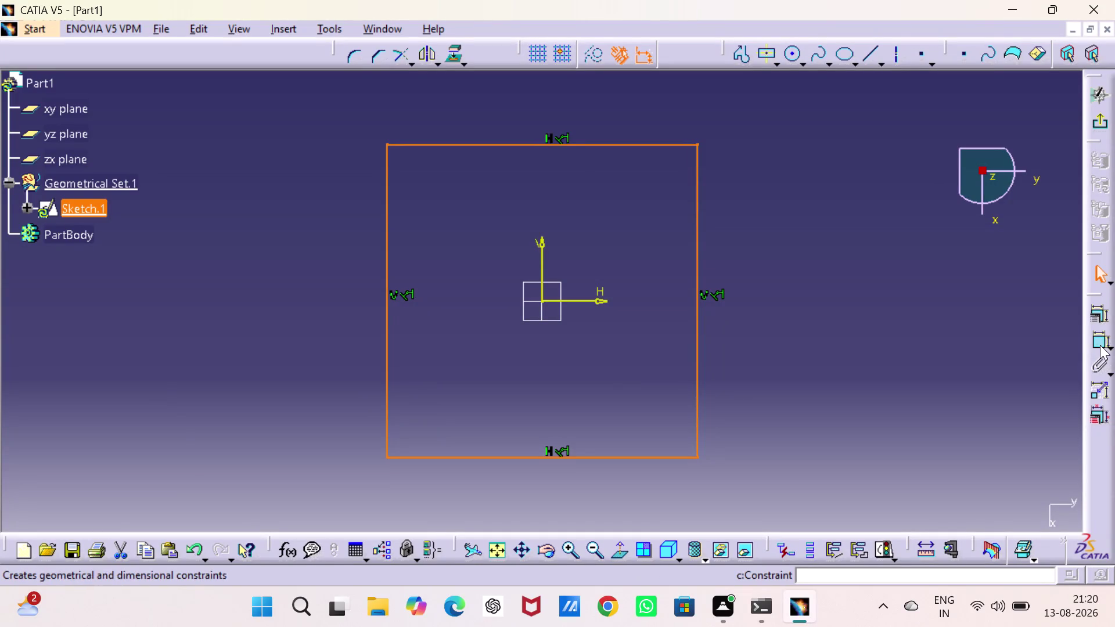
Dimension the rectangle's right side to 100 mm.
key(Escape)
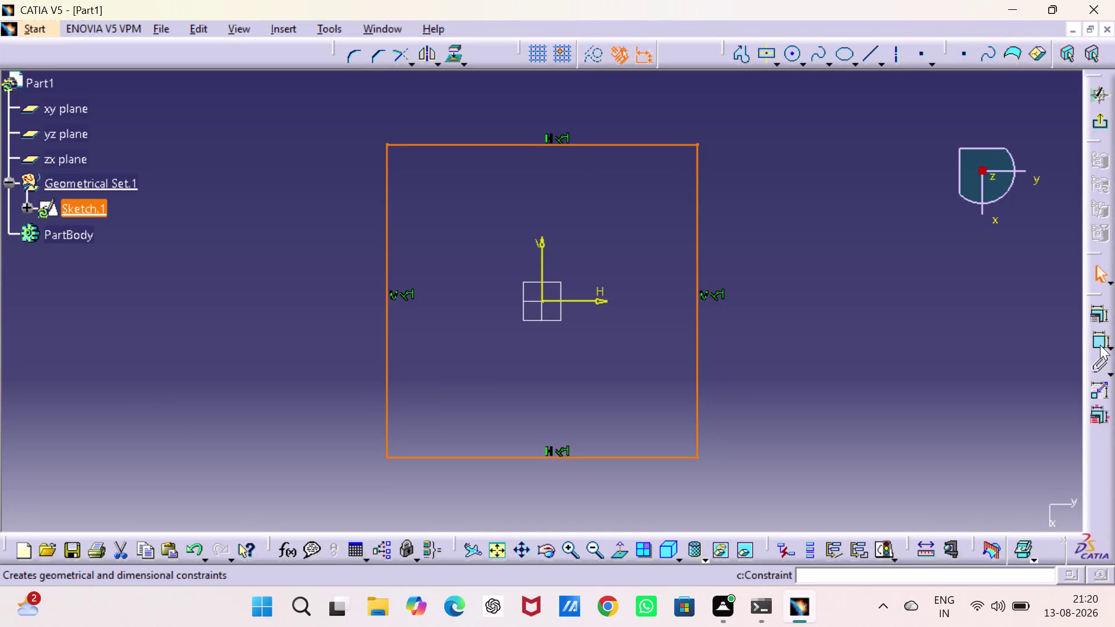
click(1101, 344)
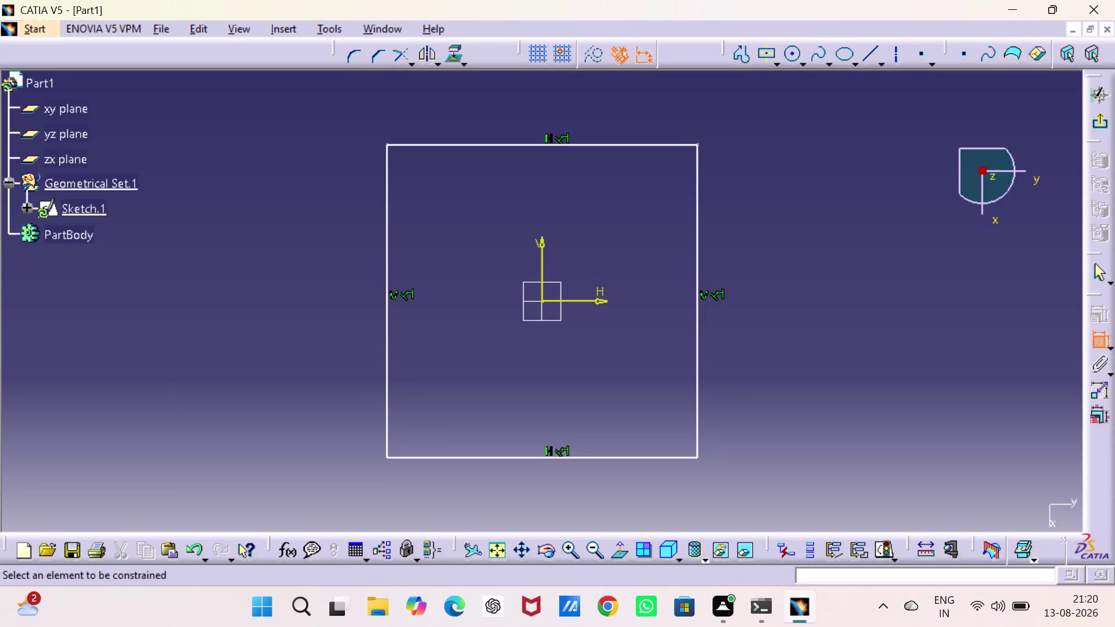
click(698, 351)
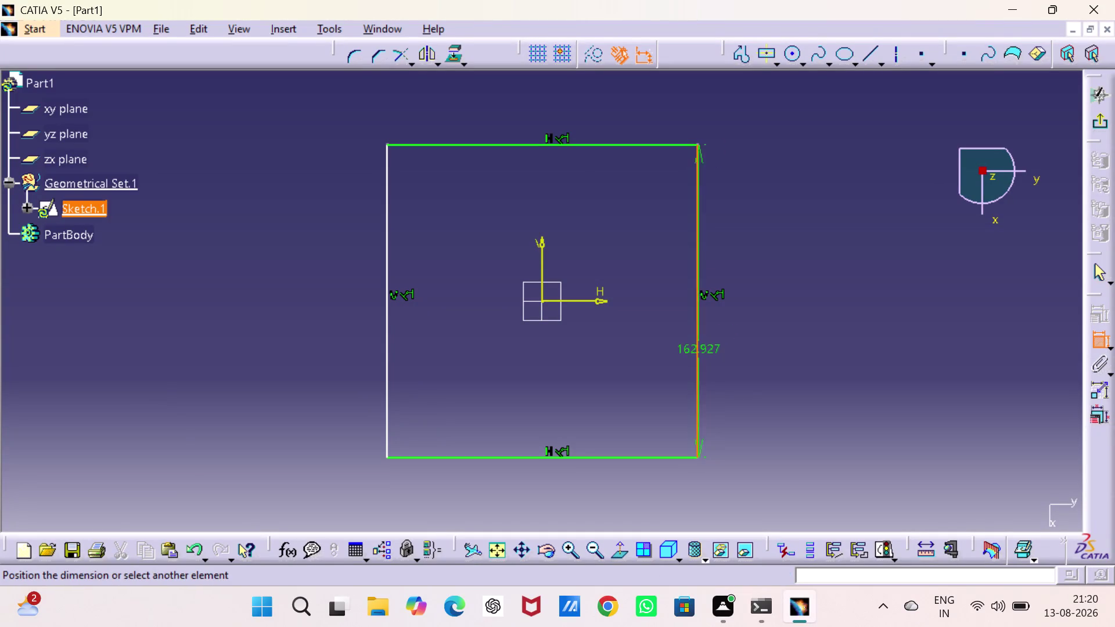
click(766, 306)
double_click(766, 305)
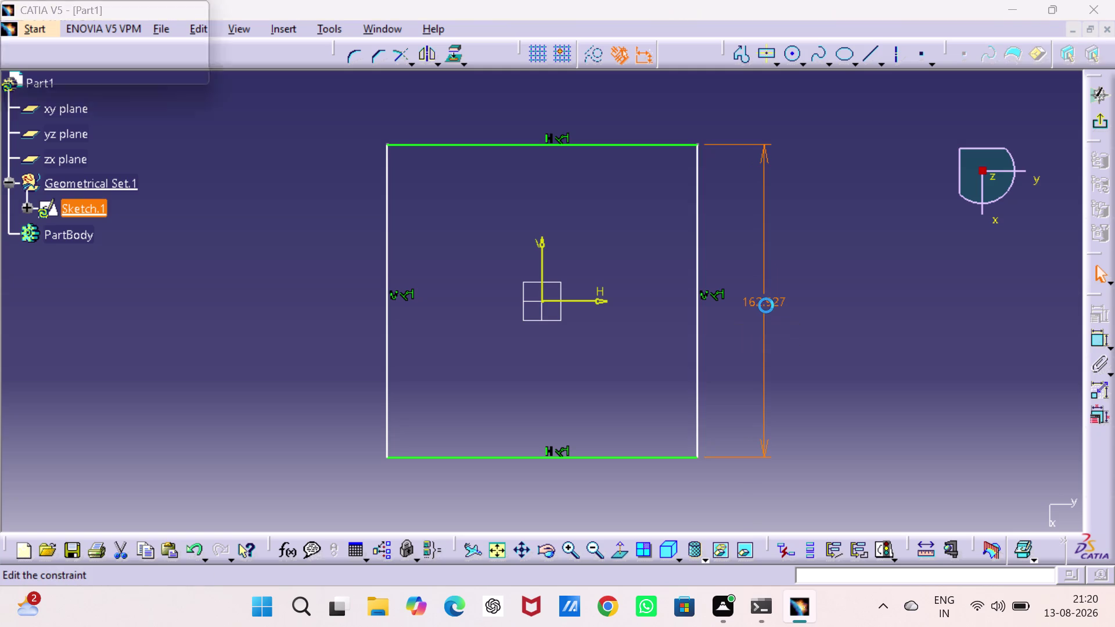
text(100)
key(Return)
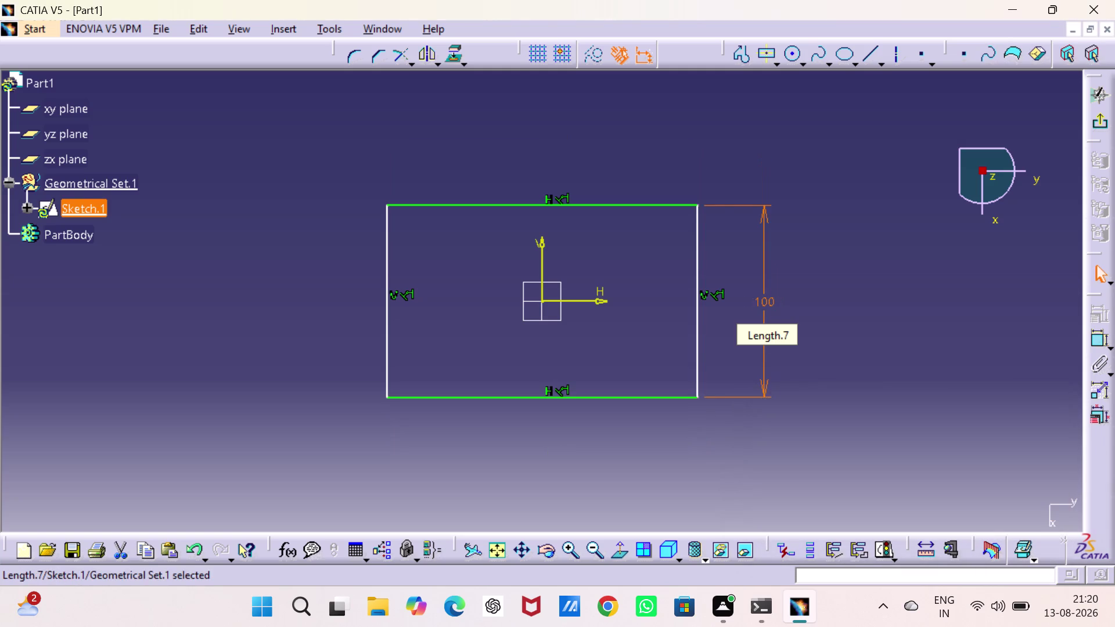
Dimension the bottom side to 100 mm and exit the sketch.
click(609, 399)
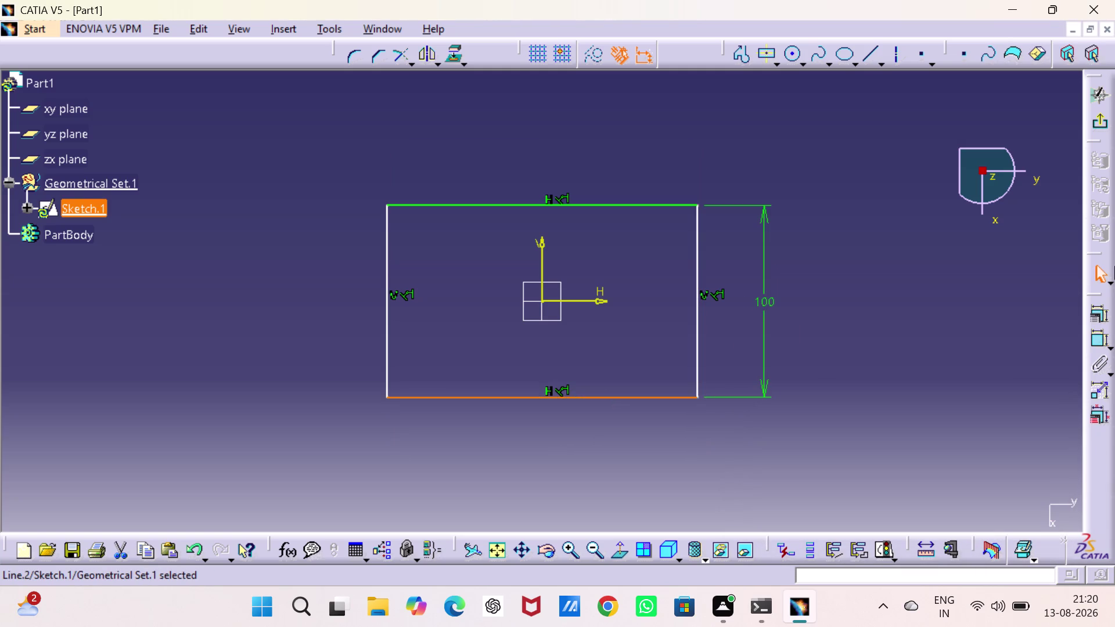
click(1095, 332)
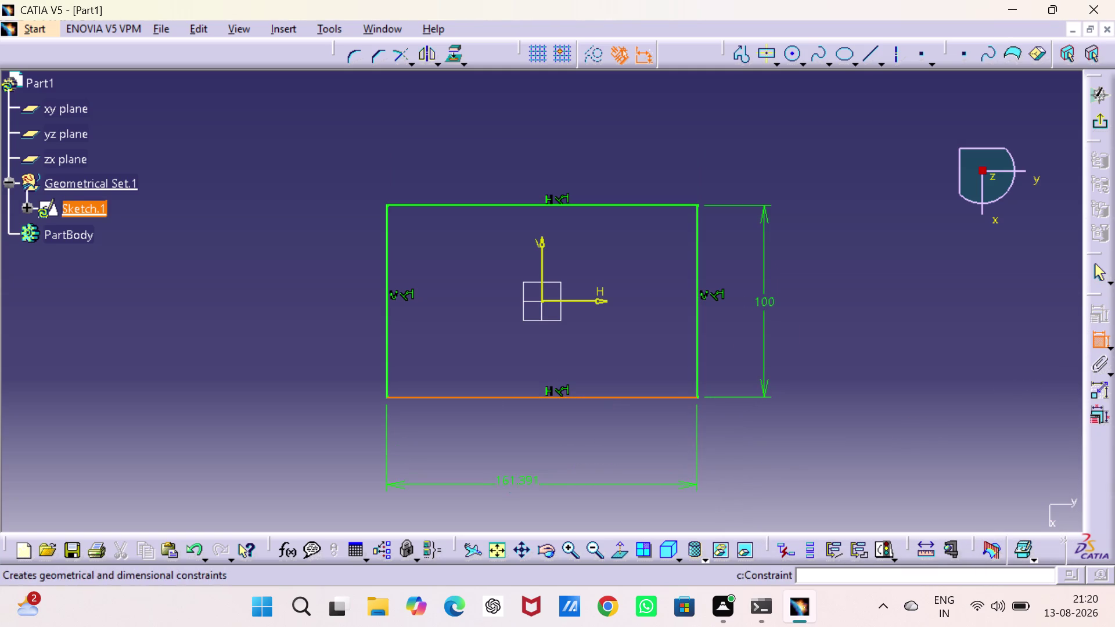
click(528, 481)
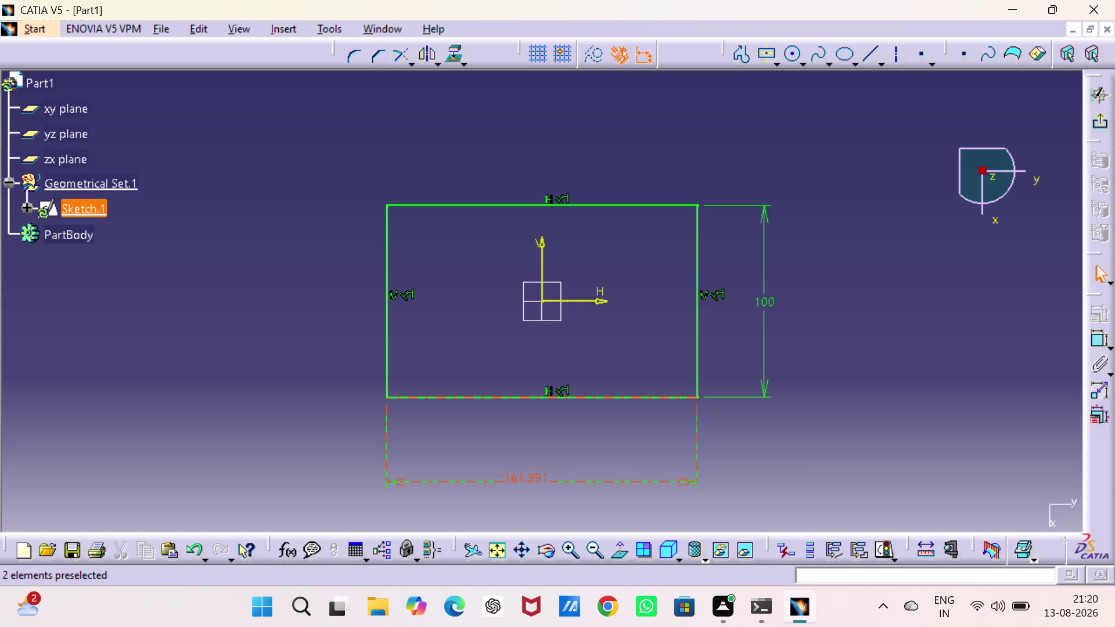
double_click(530, 478)
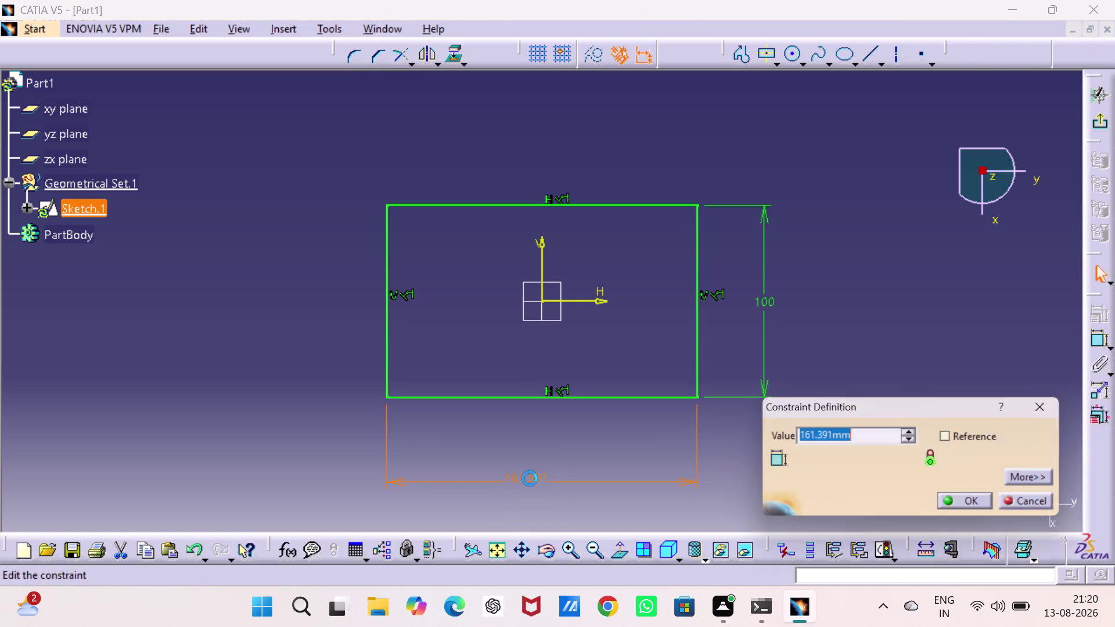
text(100)
key(Return)
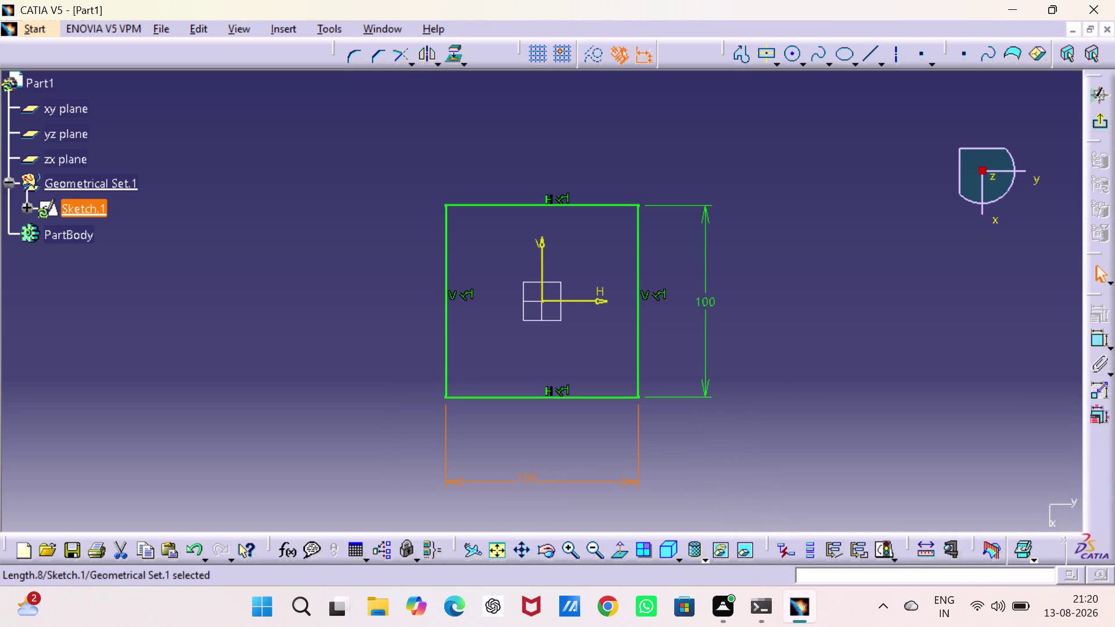
click(1101, 126)
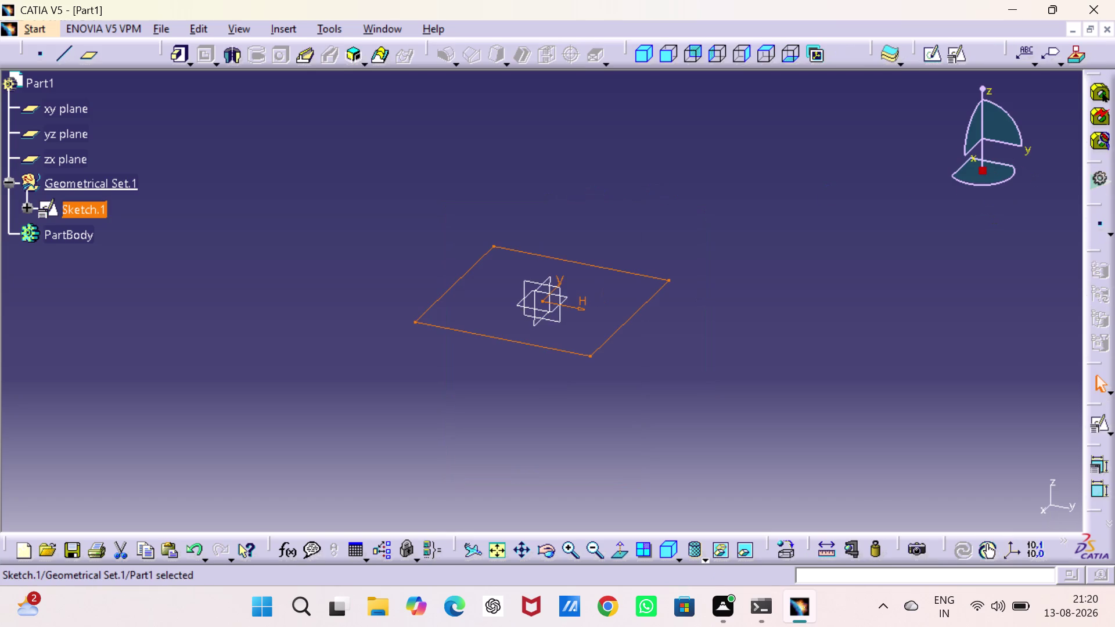
Pad Sketch.1 by 12 mm to form the base plate Pad.1.
click(175, 54)
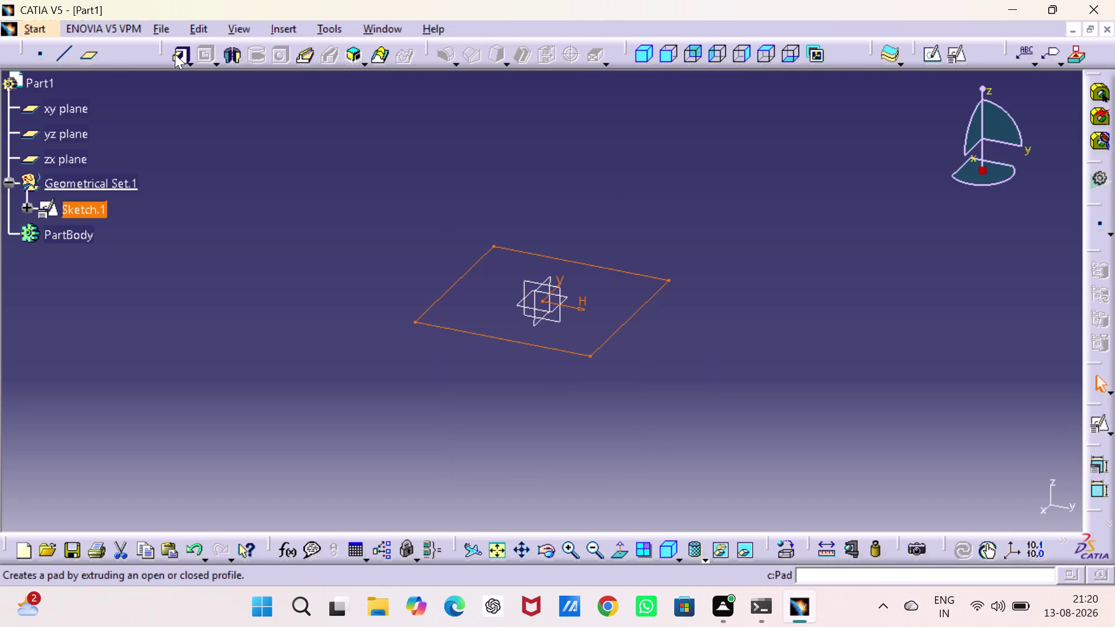
click(687, 340)
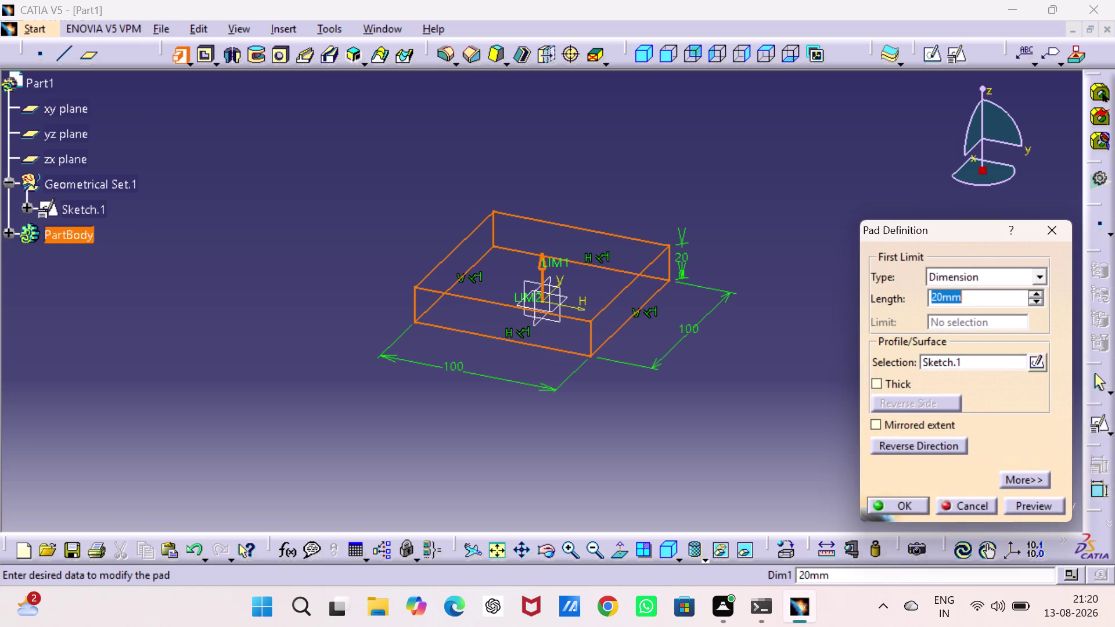
text(12)
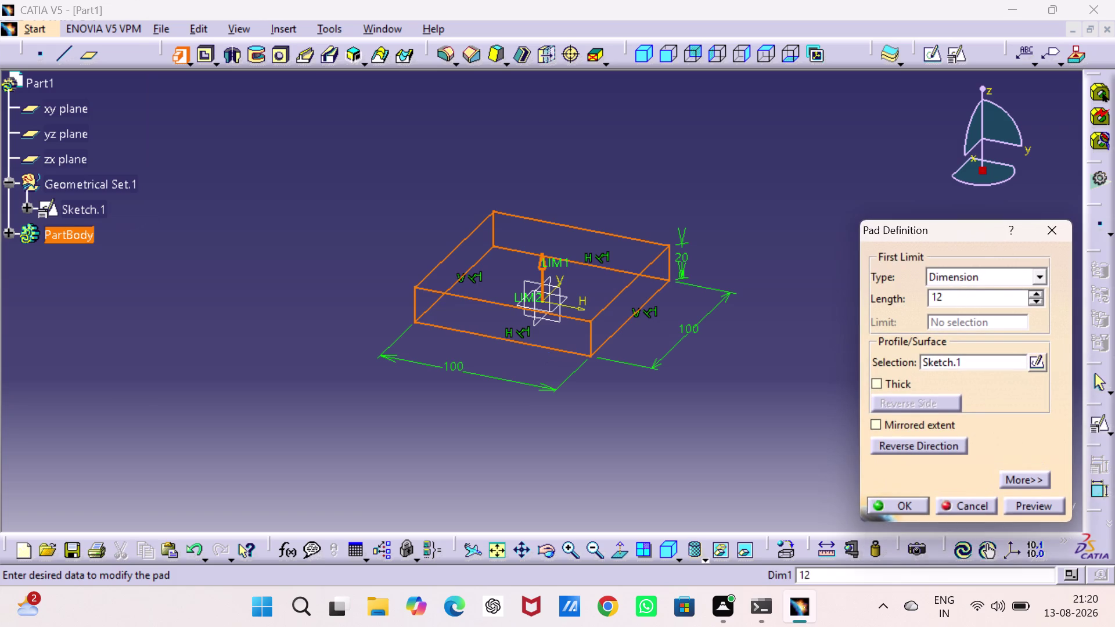
key(Return)
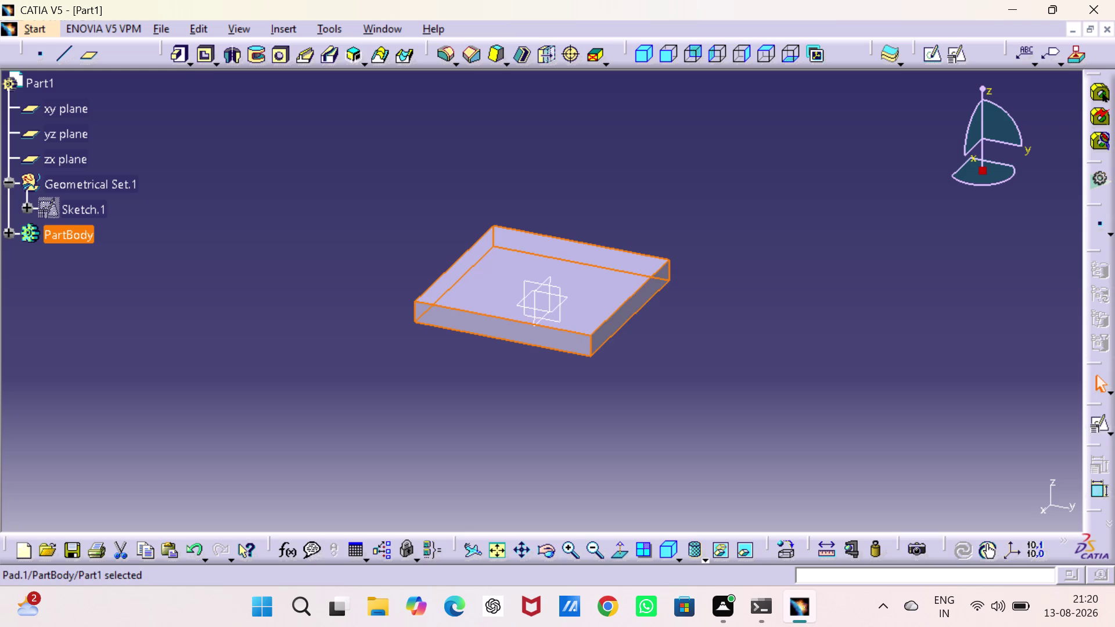
click(673, 555)
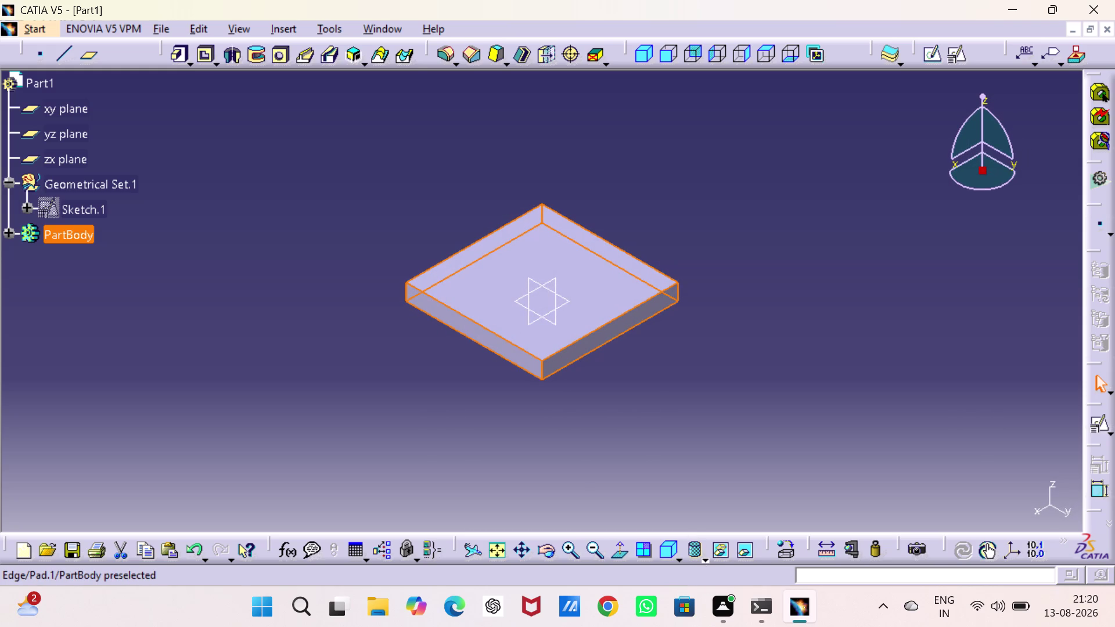
Create a positioned sketch on Pad.1's top face with adjusted orientation.
click(615, 297)
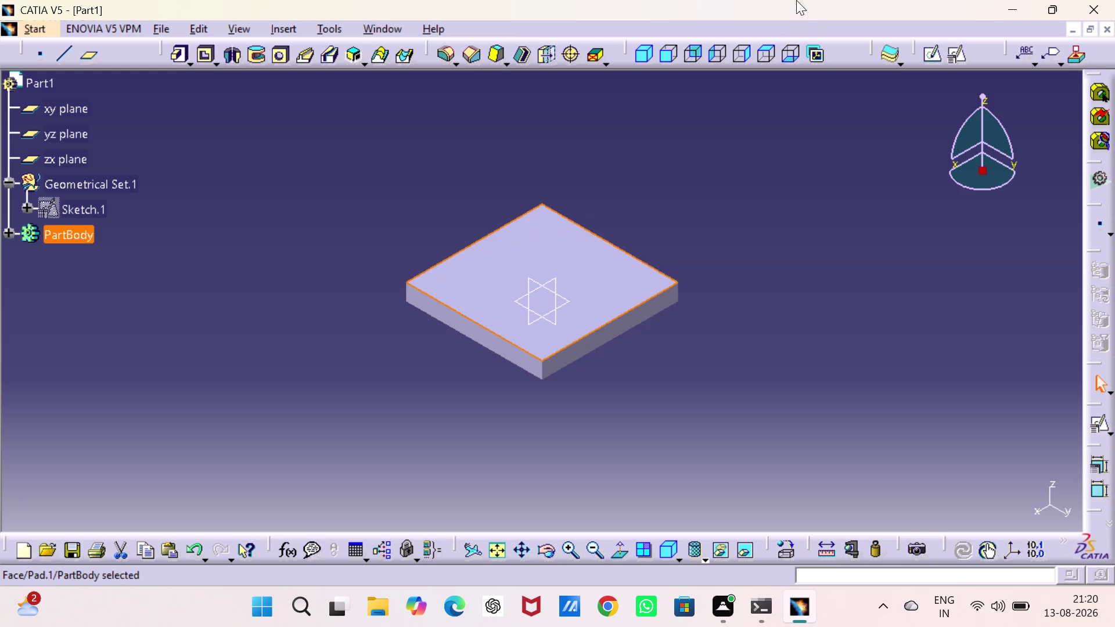
click(949, 60)
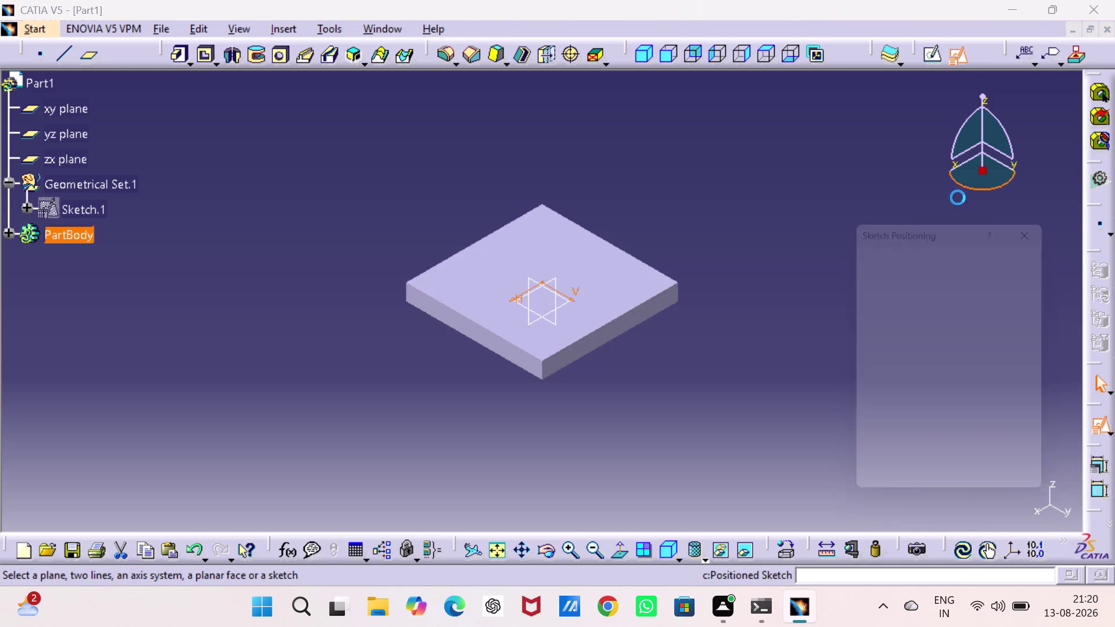
click(1001, 474)
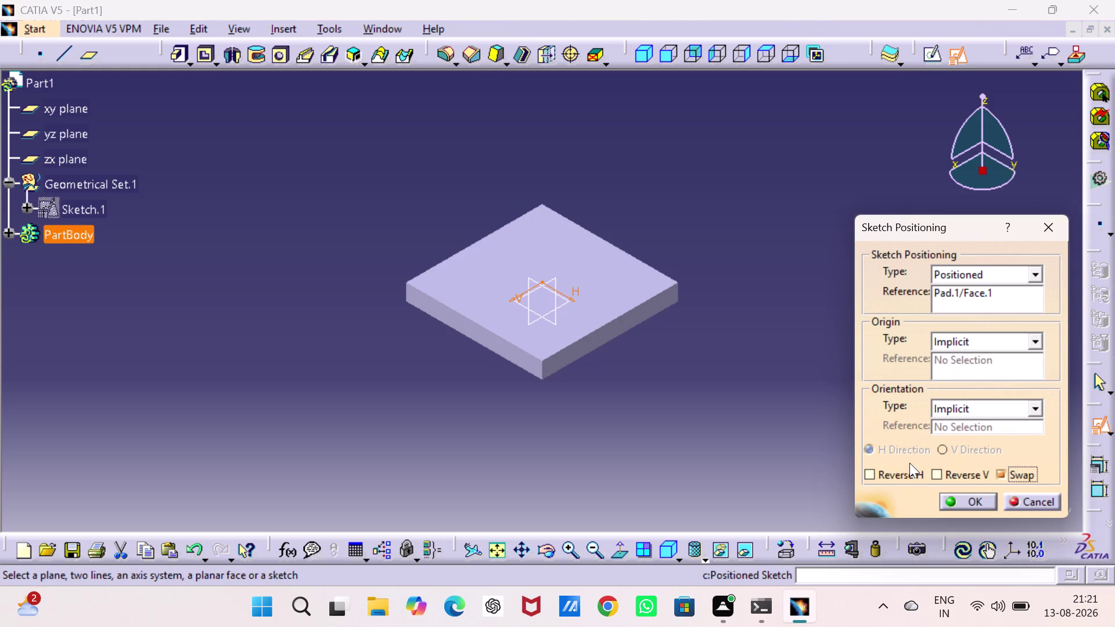
click(939, 470)
click(959, 497)
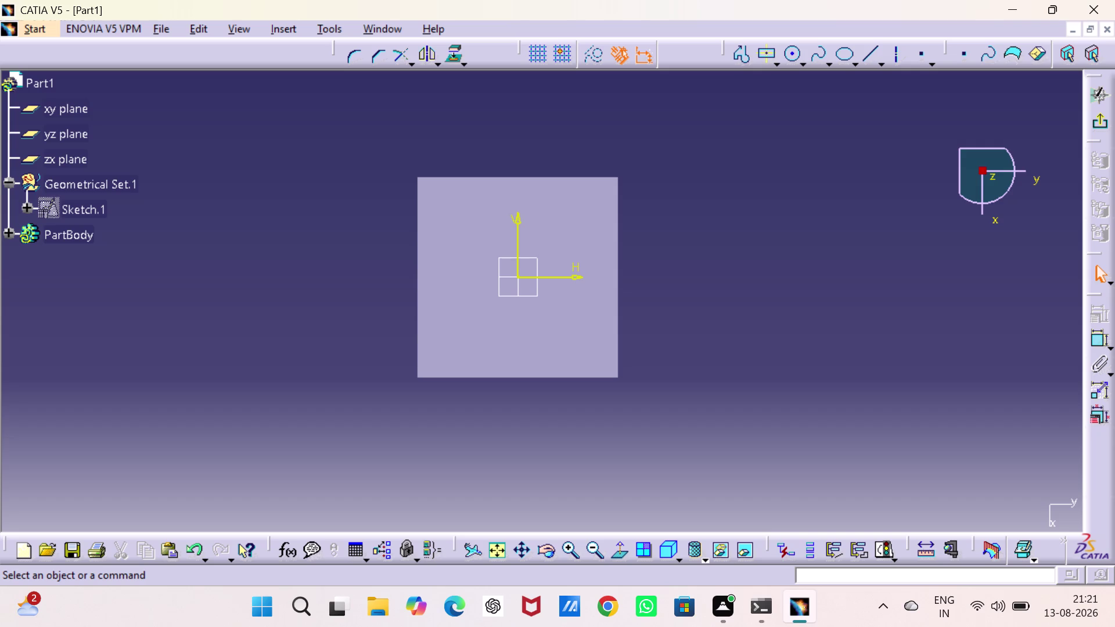
Draw a centered rectangle around the origin and begin dimensioning one of its sides.
right_click(750, 97)
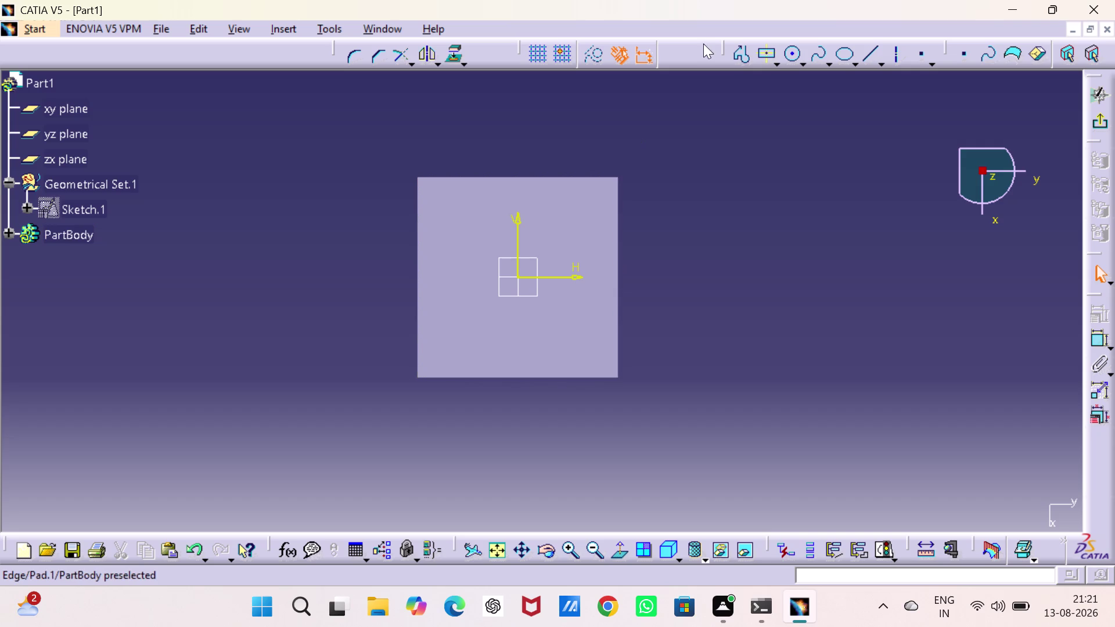
click(771, 55)
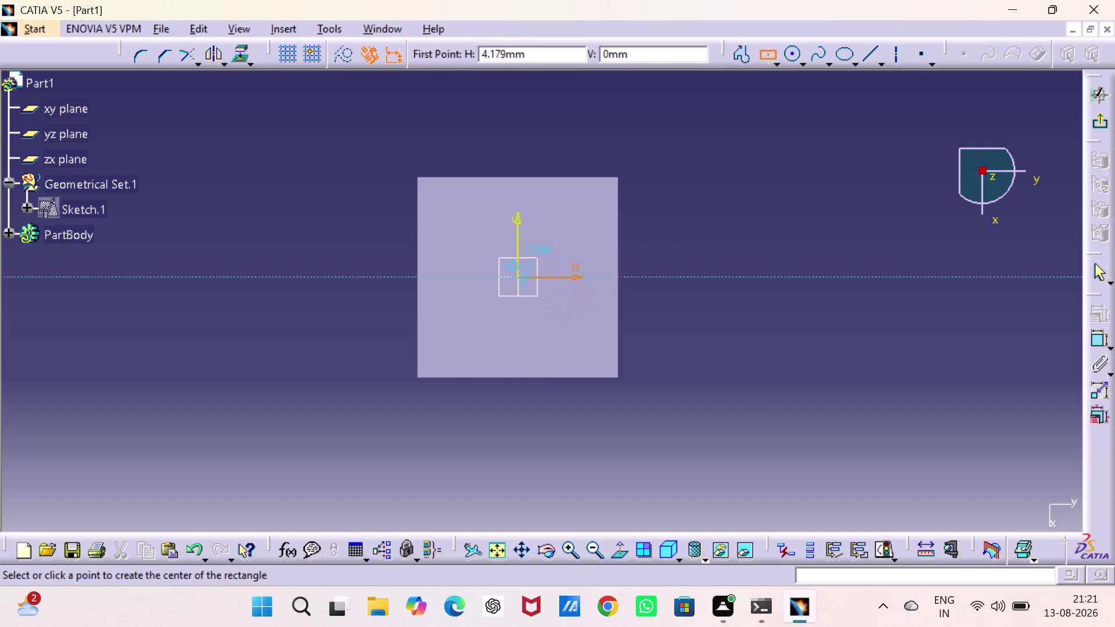
click(518, 275)
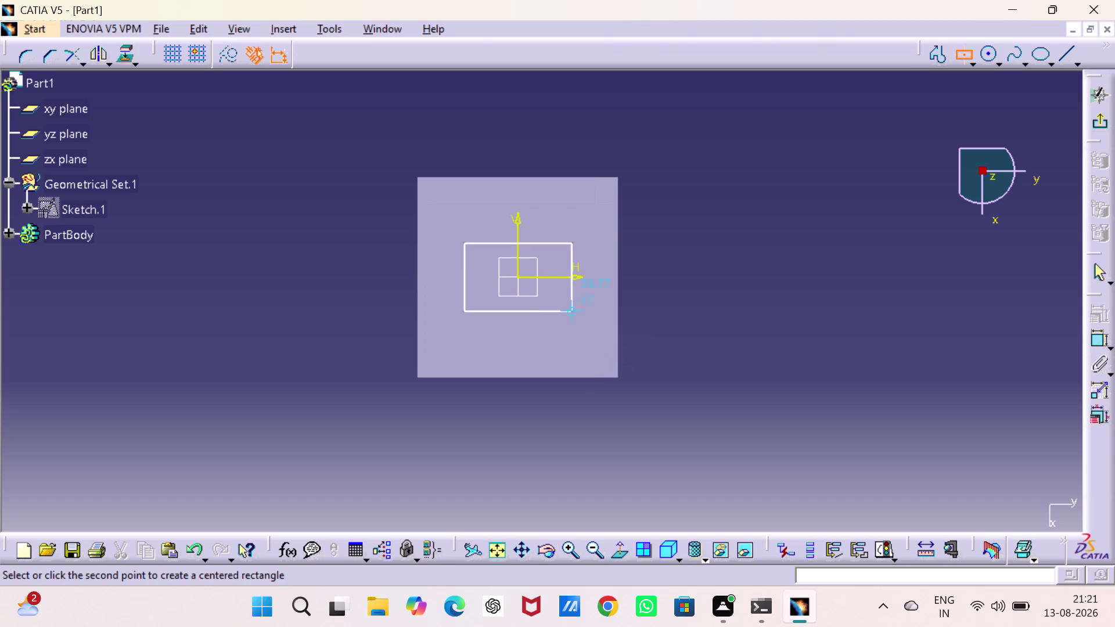
click(557, 315)
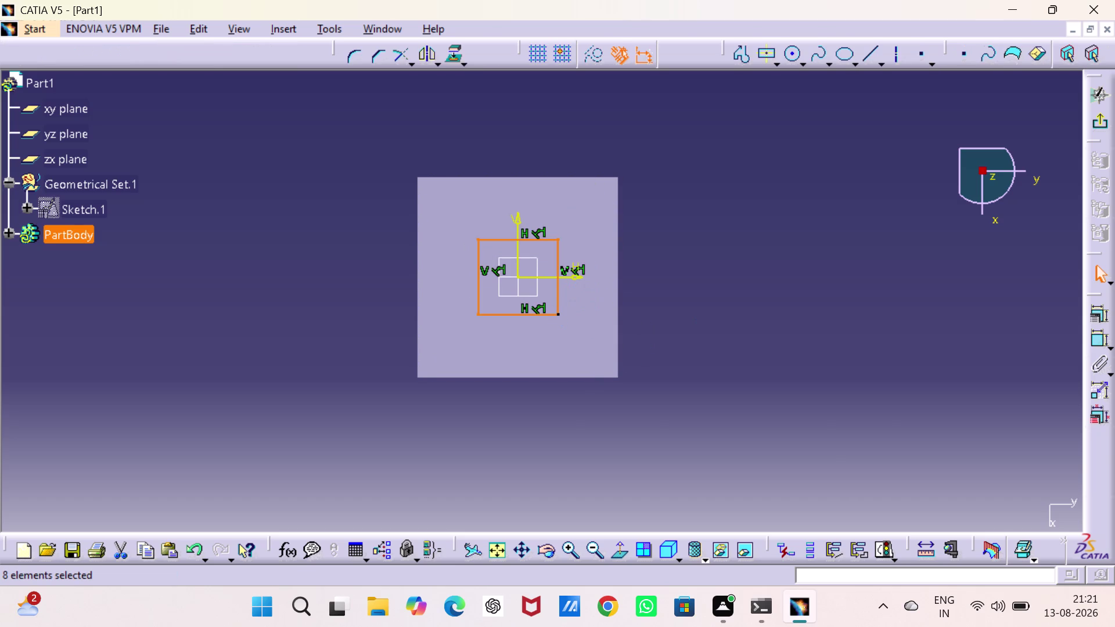
click(1091, 338)
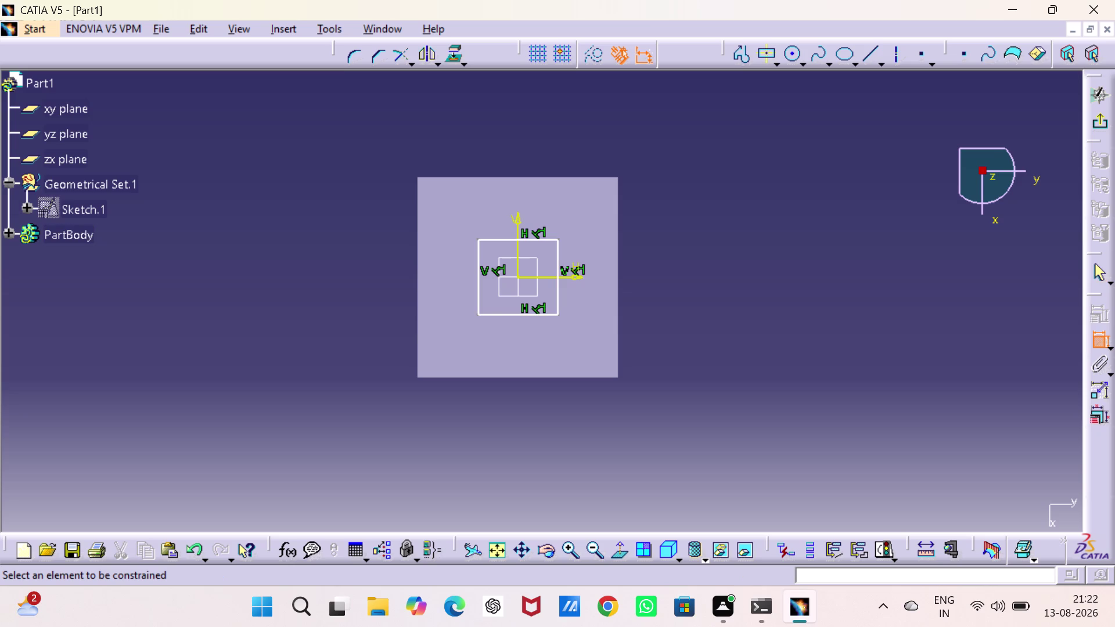
click(540, 317)
click(500, 447)
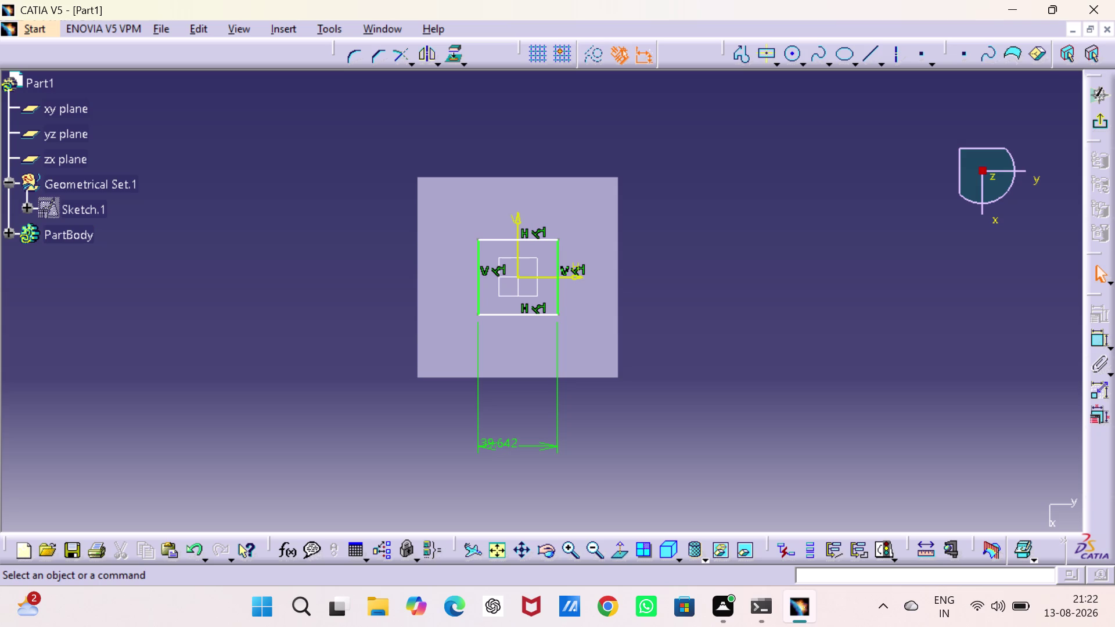
Set the rectangle's width dimension to 40 mm.
double_click(500, 447)
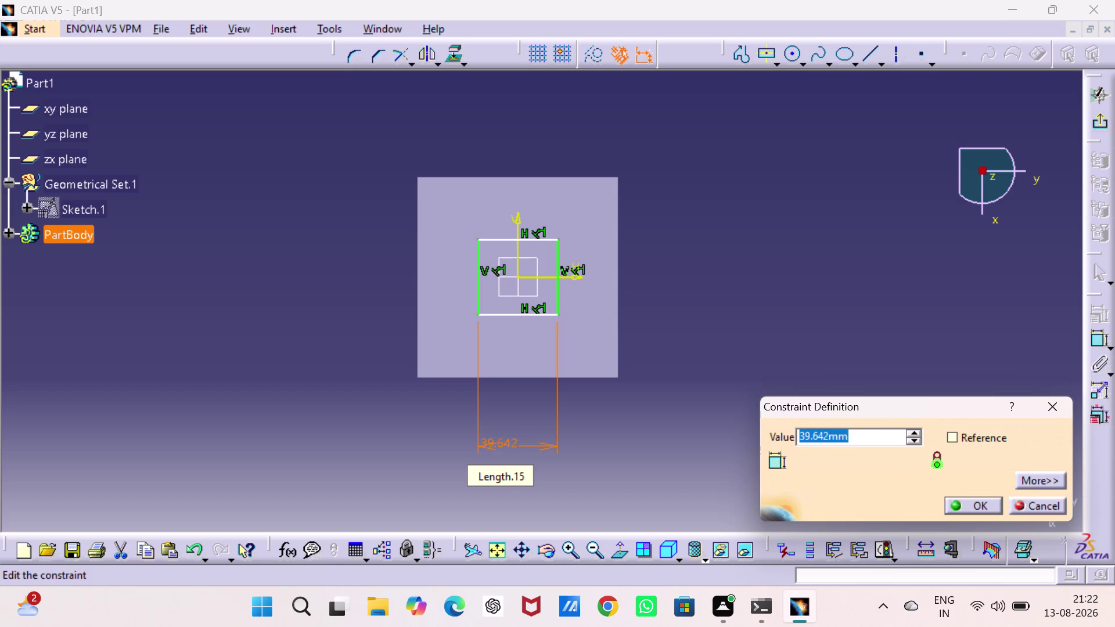
text(4)
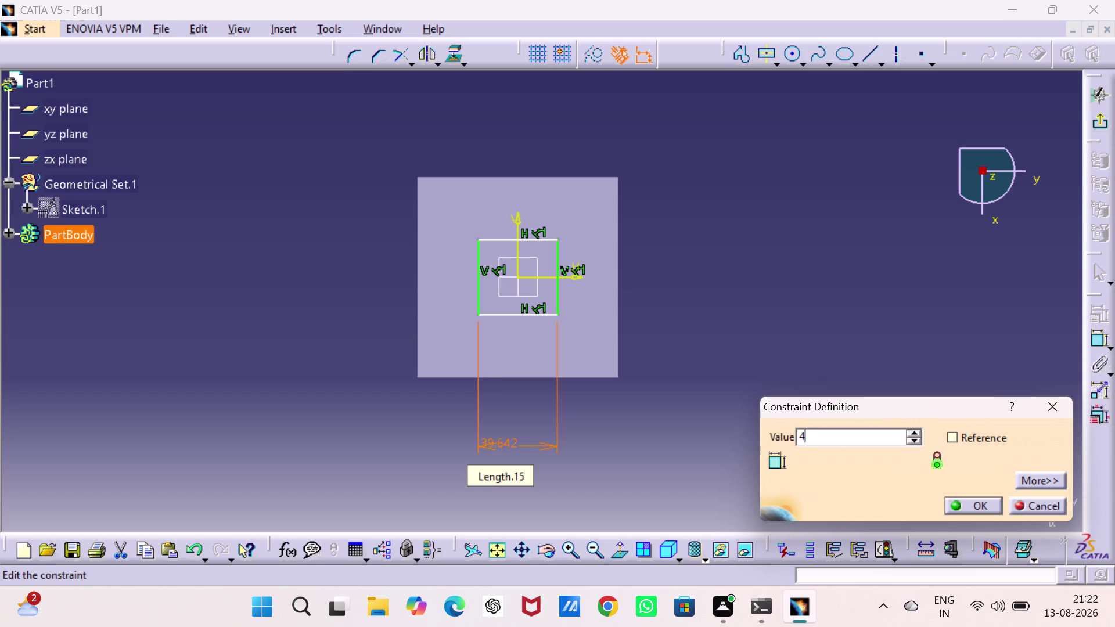
text(0)
key(Return)
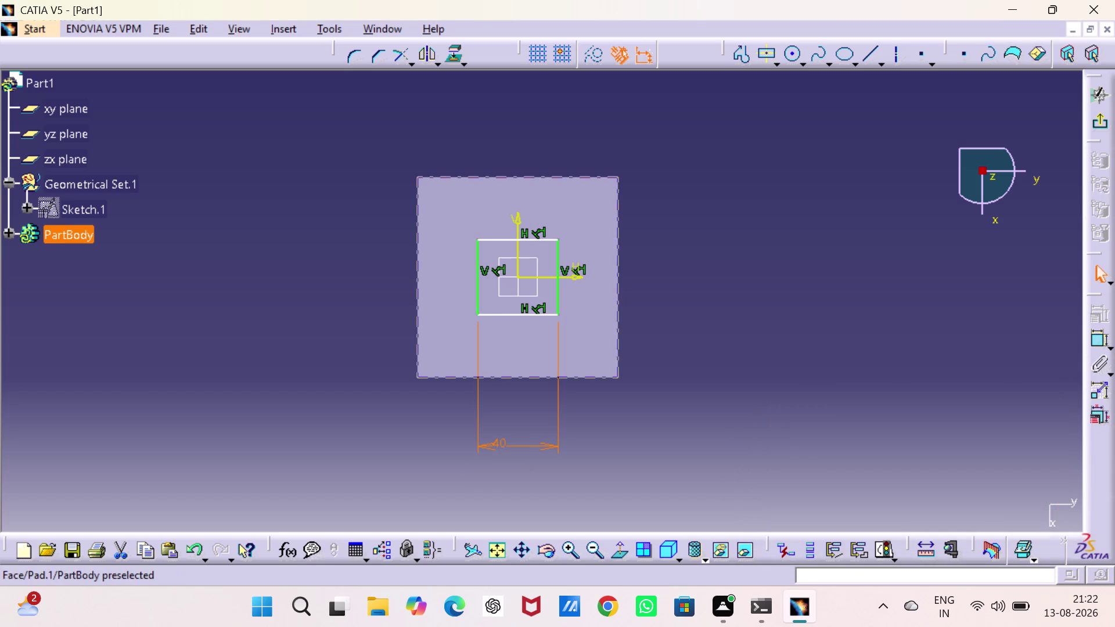
Start a new dimension on the square's right edge.
click(542, 238)
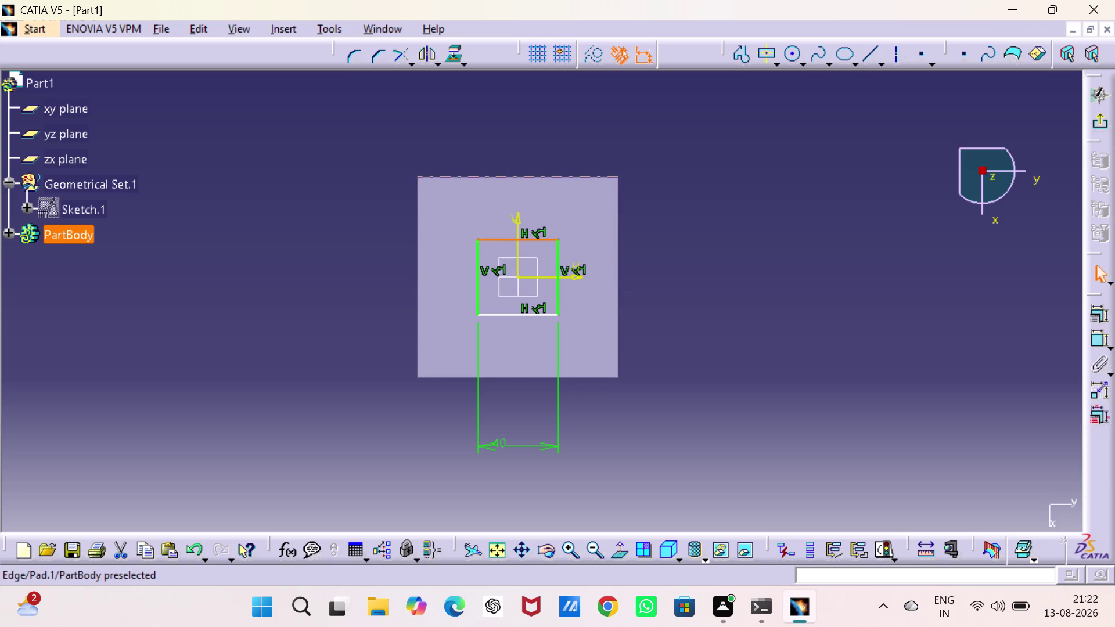
click(792, 265)
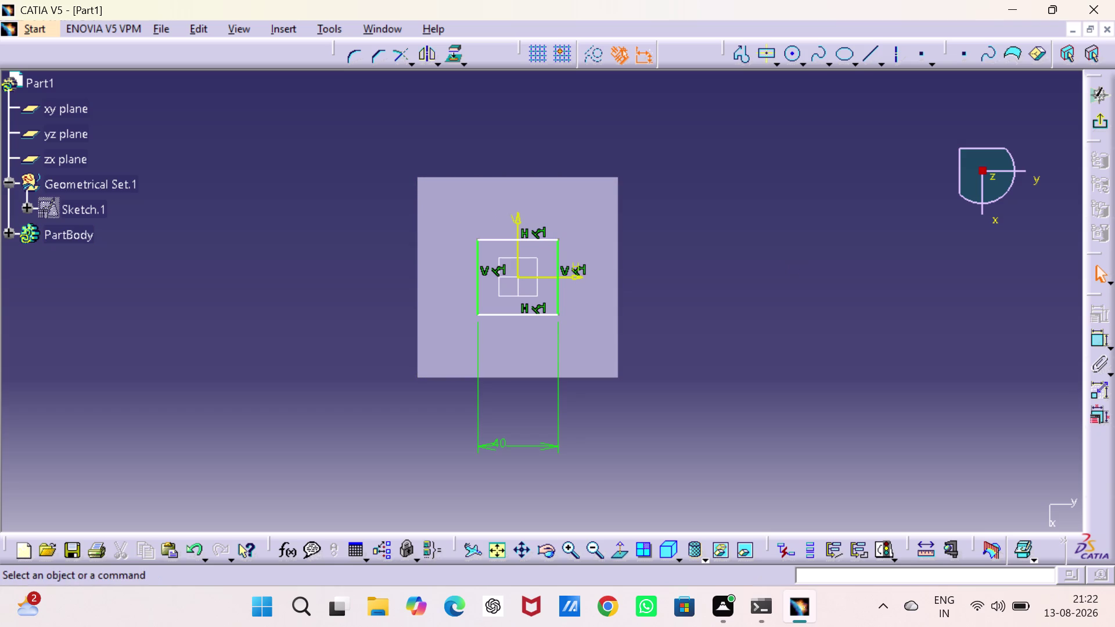
click(1094, 337)
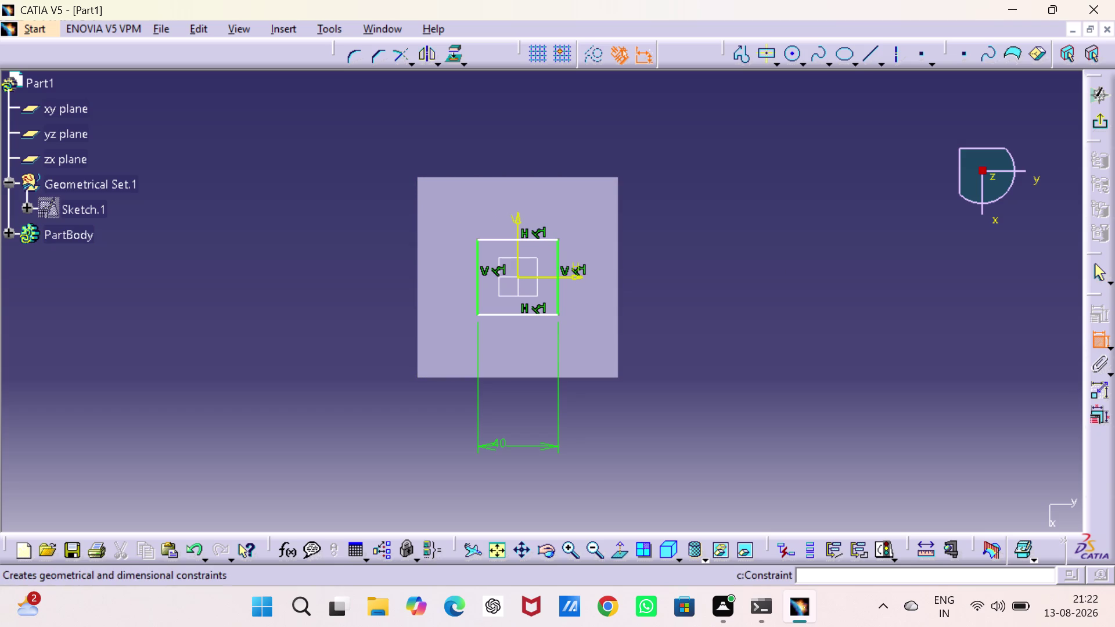
click(556, 269)
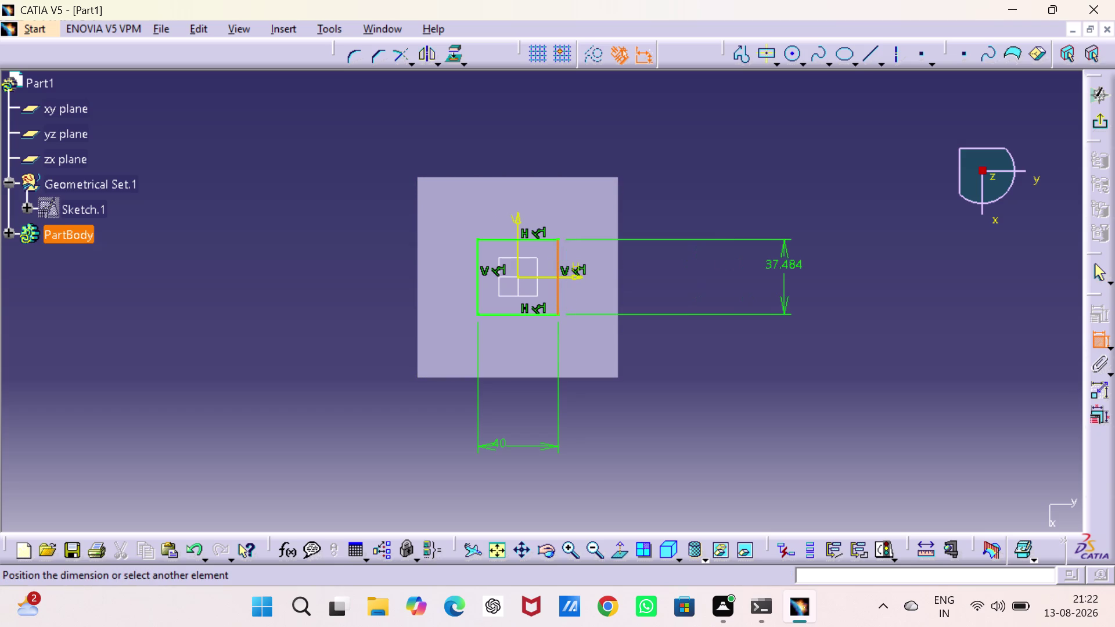
Place the right-edge height dimension at 40 mm and exit the sketch.
click(683, 268)
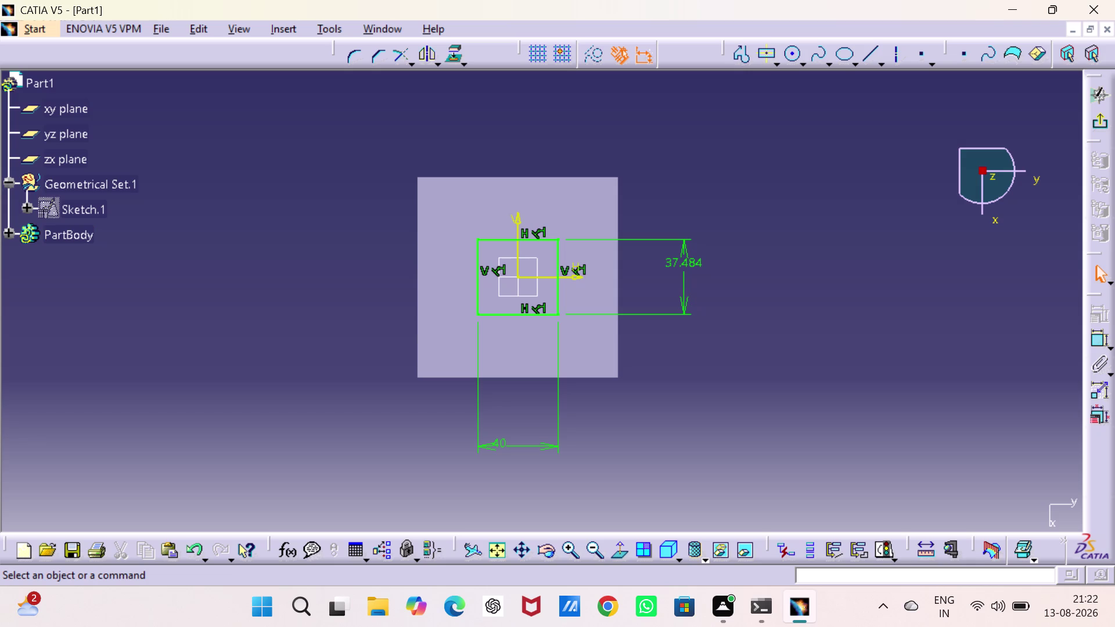
double_click(677, 266)
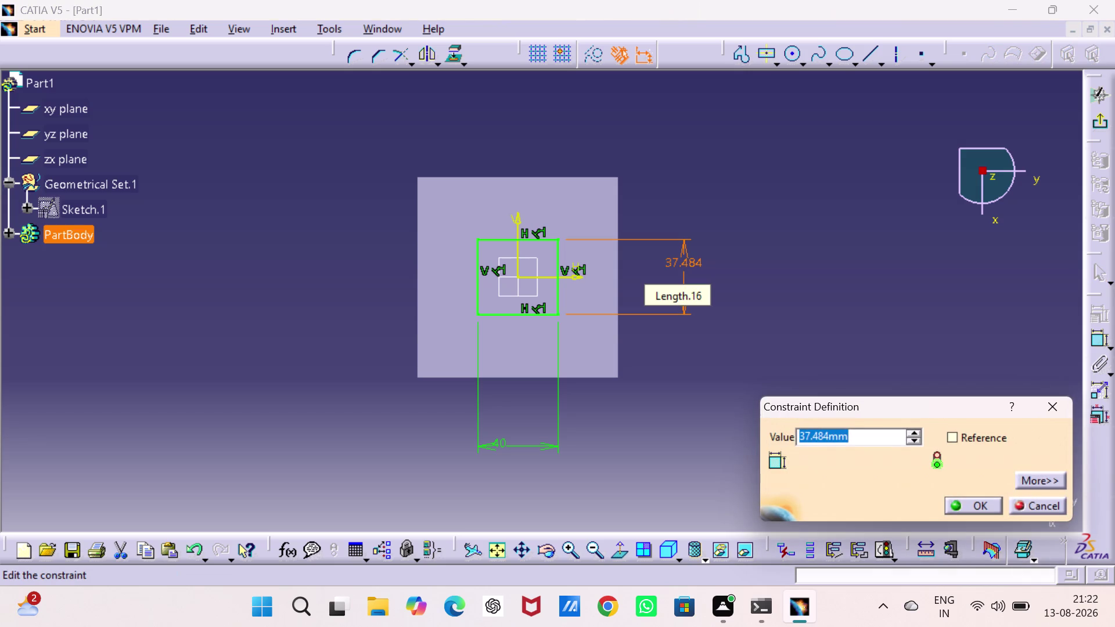
text(49)
key(BackSpace)
key(0)
key(Return)
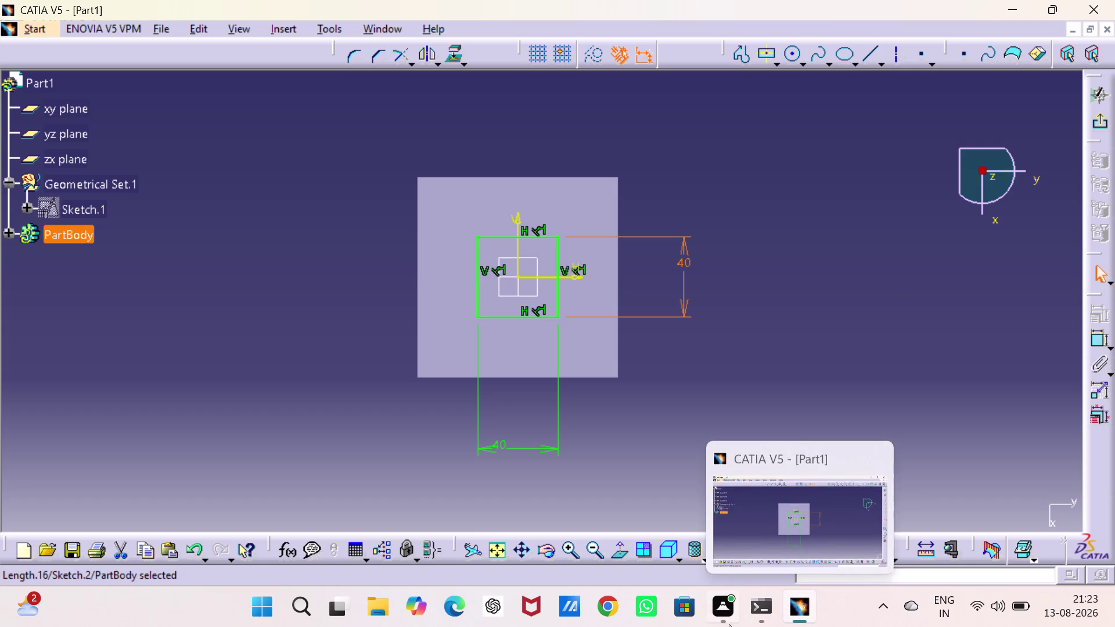
click(1101, 130)
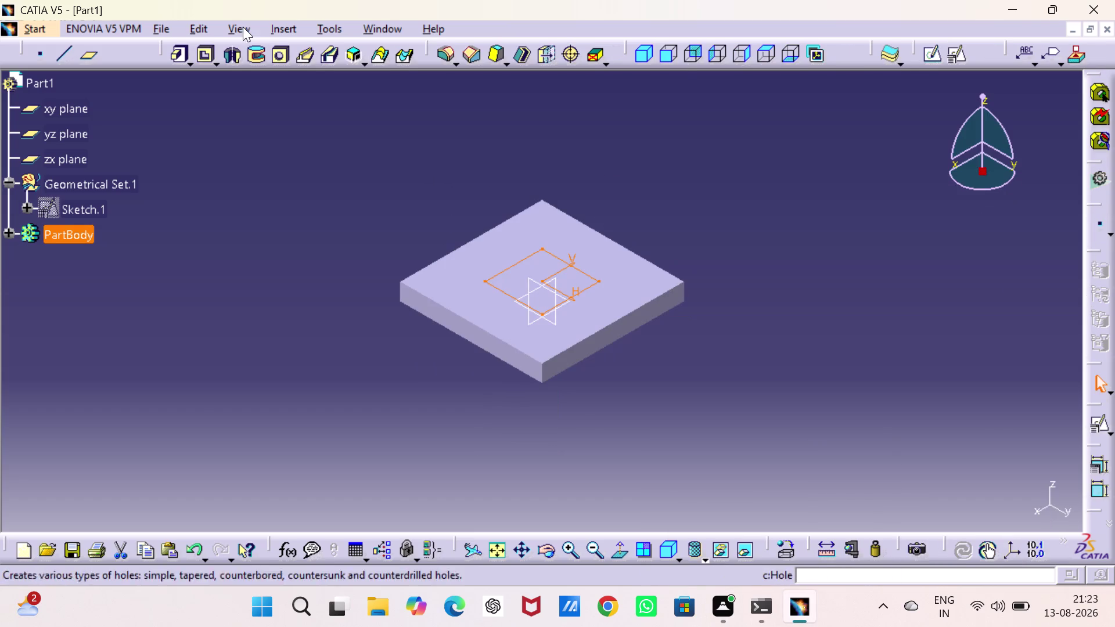
Pad Sketch.2 by 48 mm to create the central block.
click(168, 55)
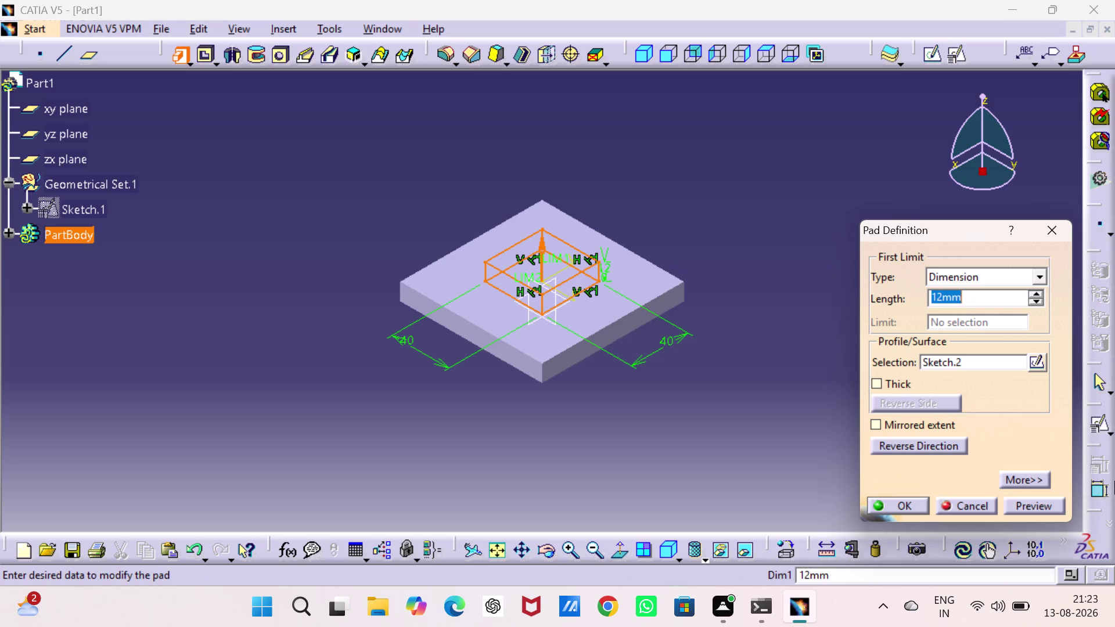
text(48)
key(Return)
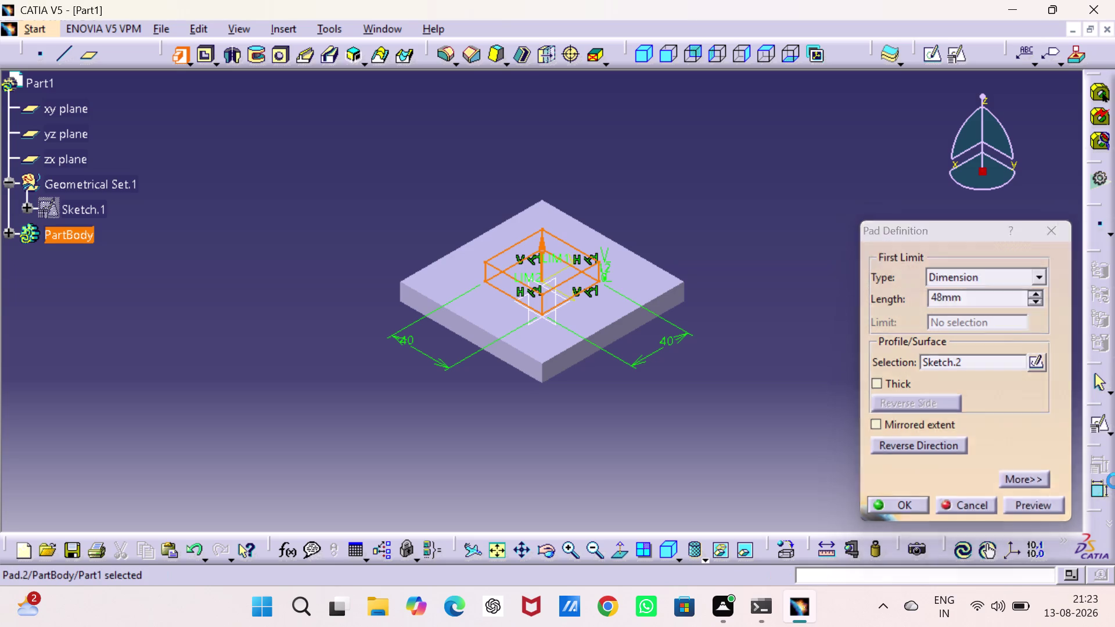
click(878, 289)
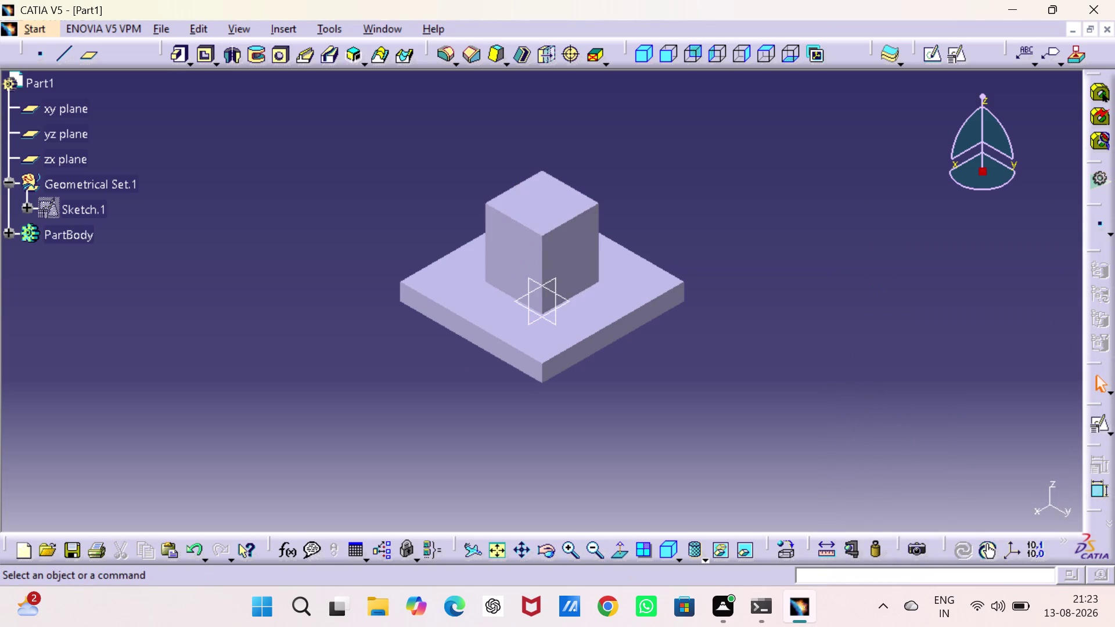
click(529, 299)
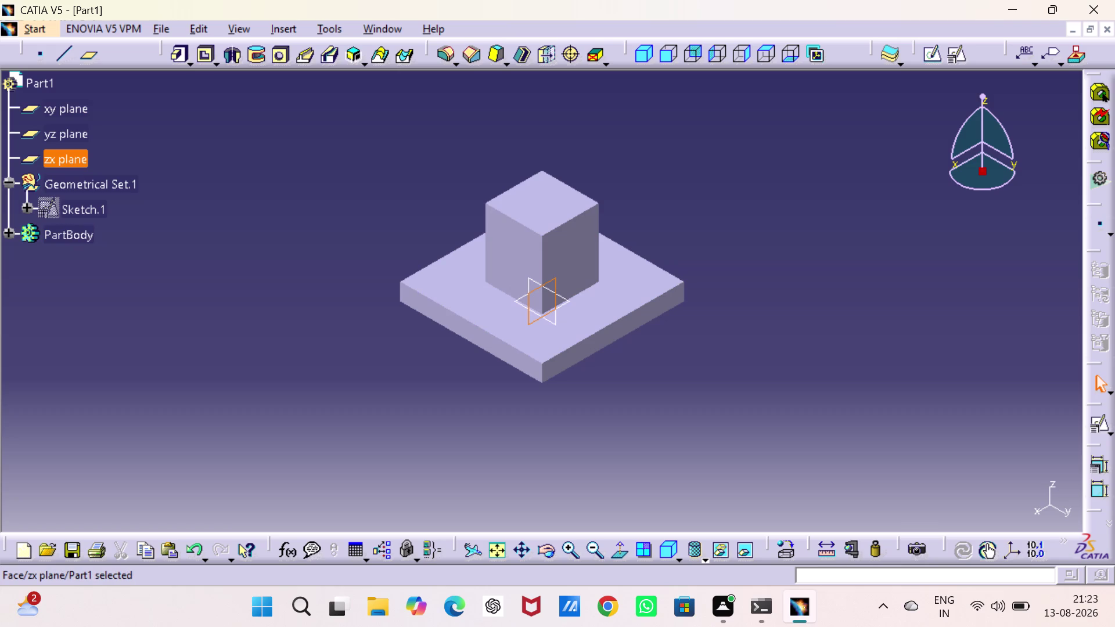
Sketch on the zx plane a line from the block's top corner to the plate corner.
click(931, 52)
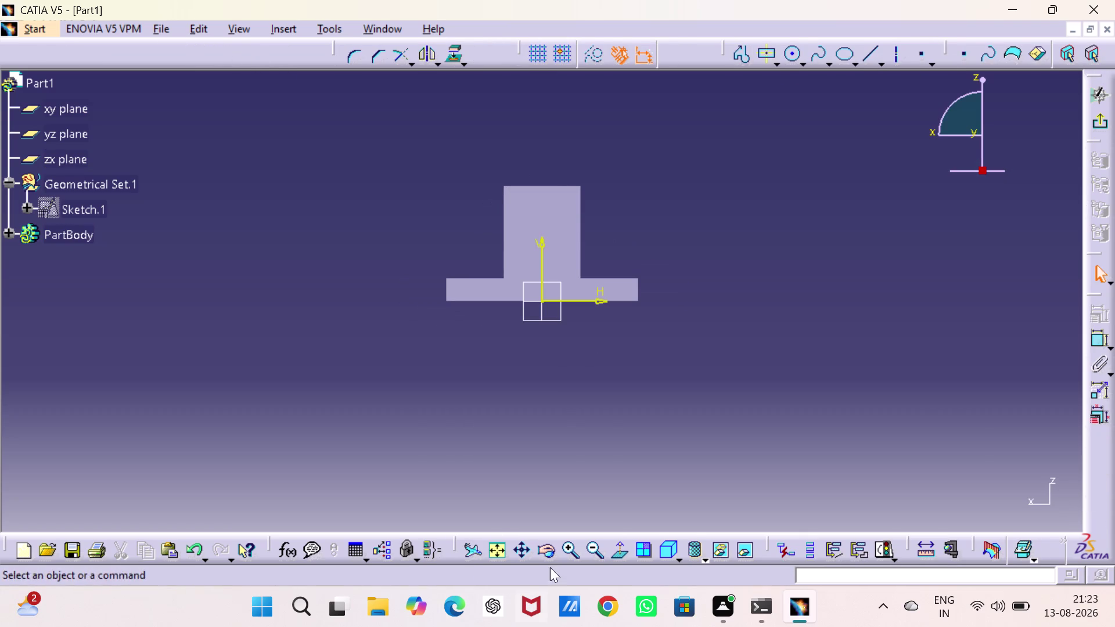
click(707, 561)
click(719, 449)
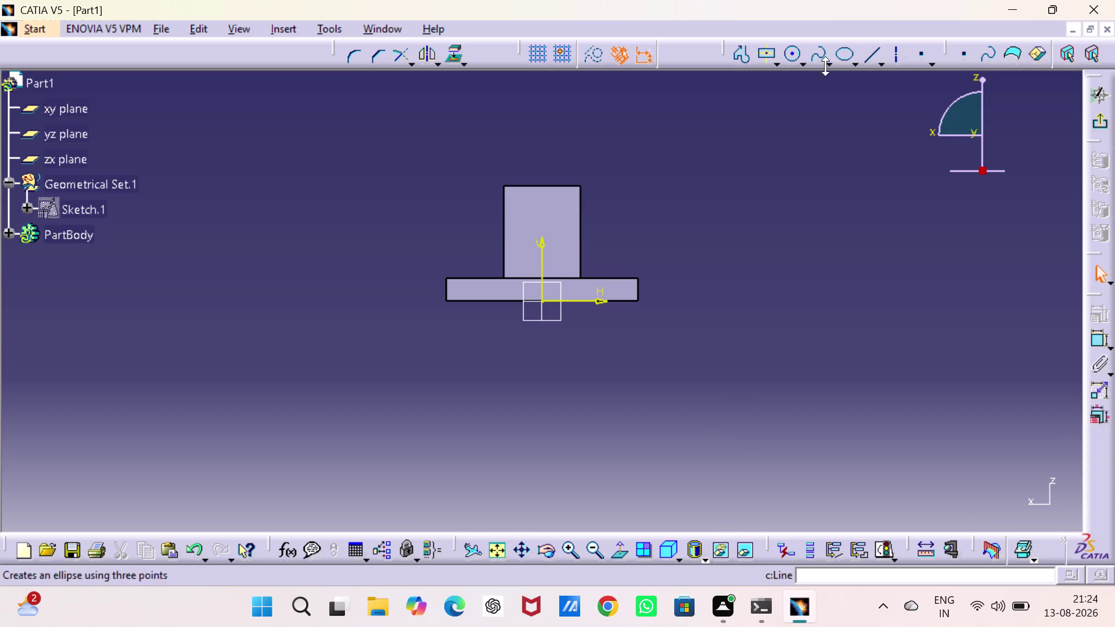
click(864, 59)
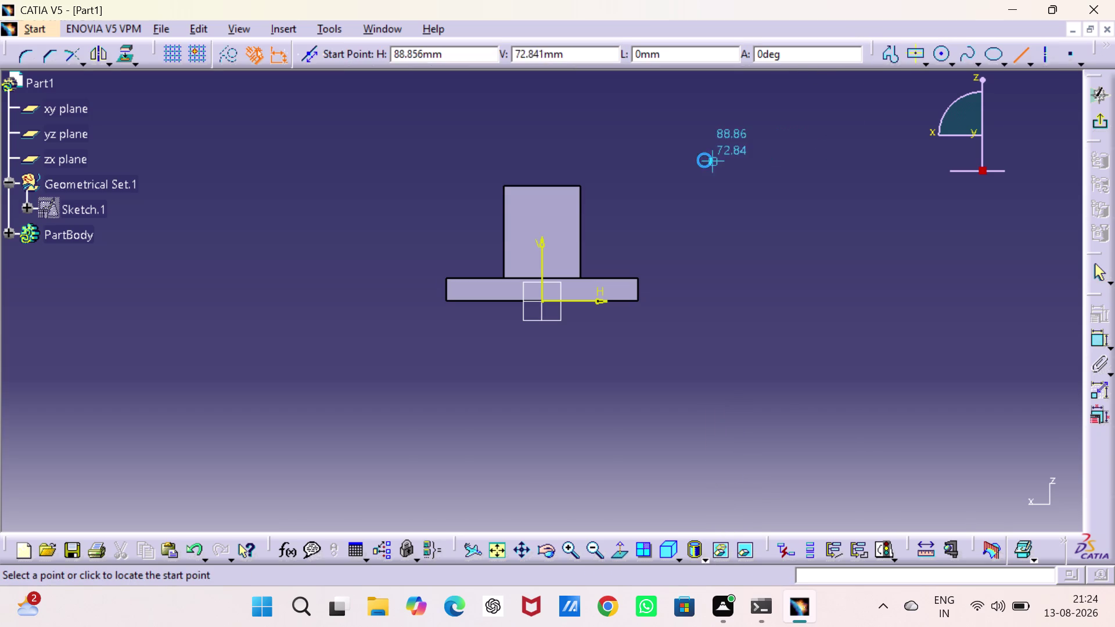
click(581, 186)
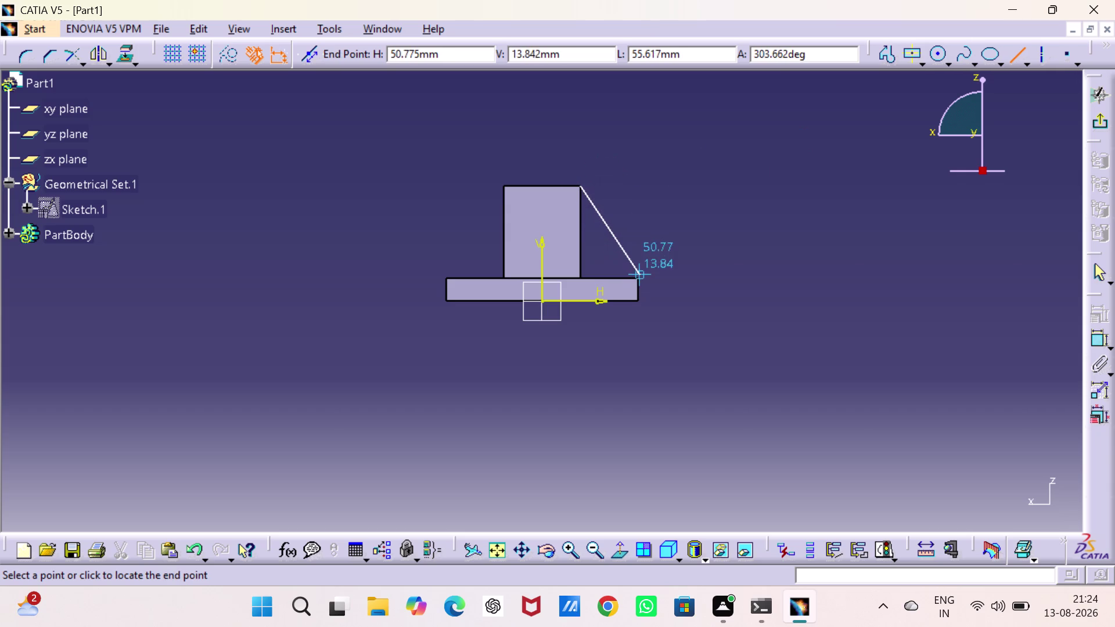
click(638, 279)
click(744, 282)
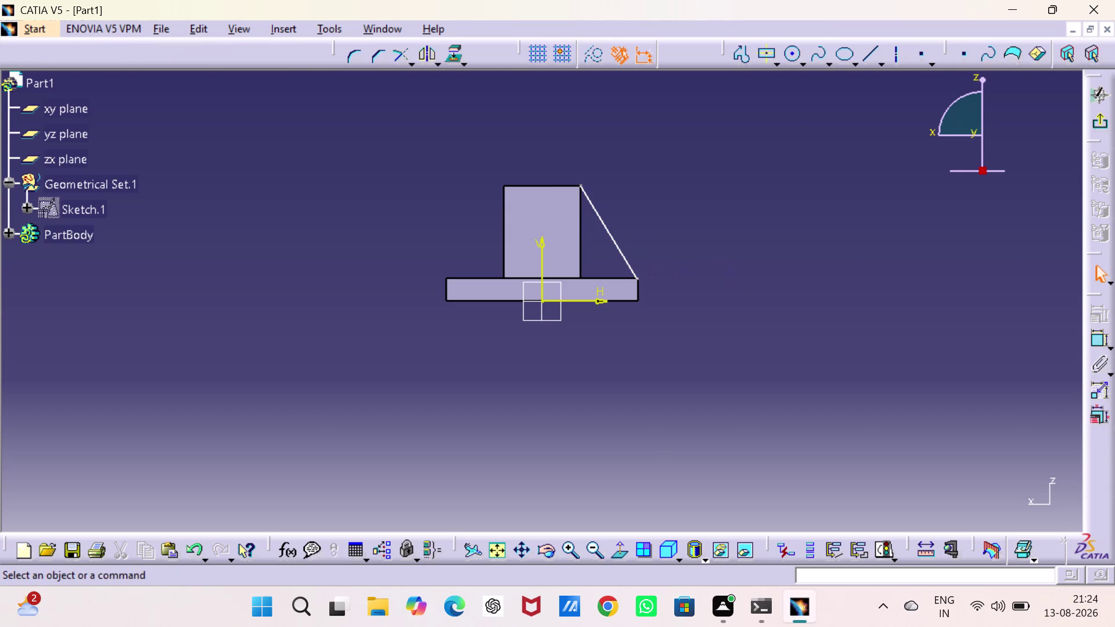
Make the sloped line's lower endpoint coincident with the plate corner.
double_click(1103, 339)
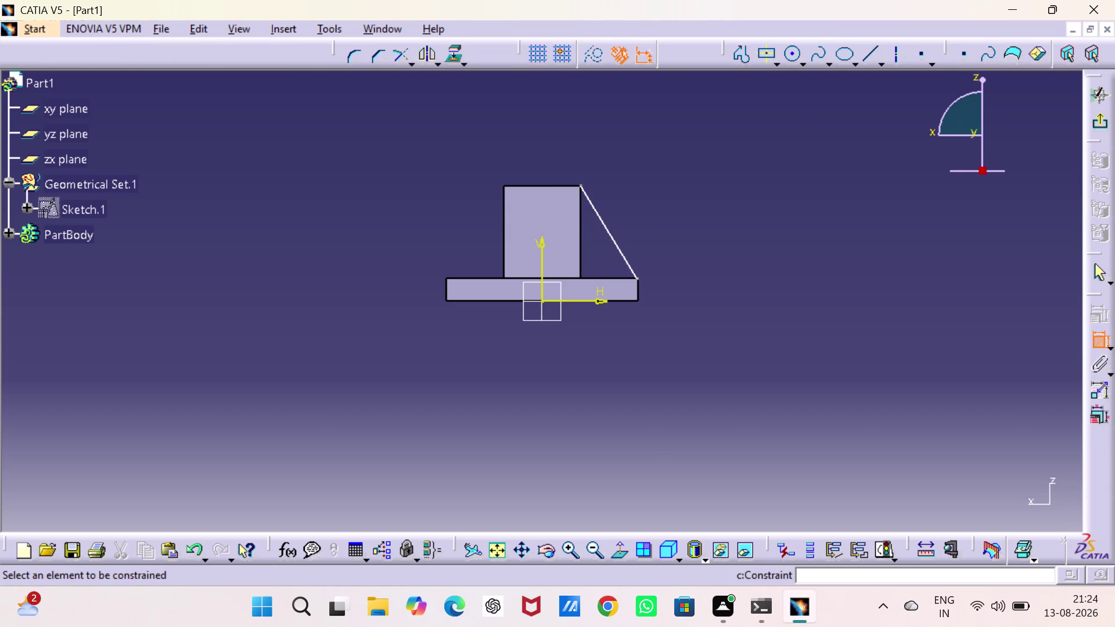
scroll(up, 3)
scroll(down, 3)
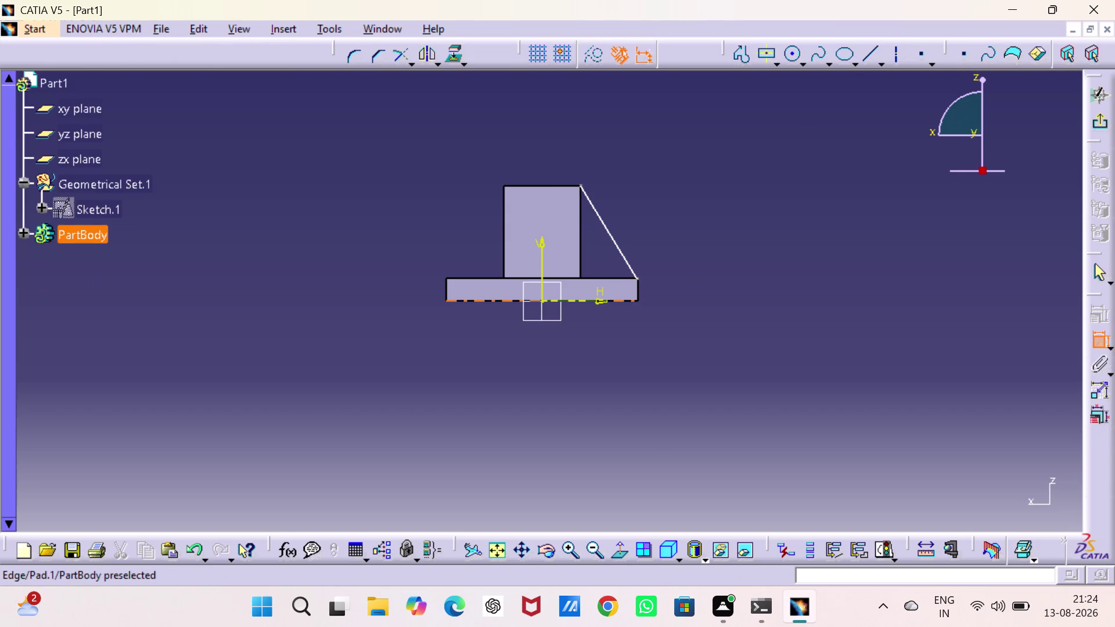
triple_click(569, 552)
triple_click(568, 552)
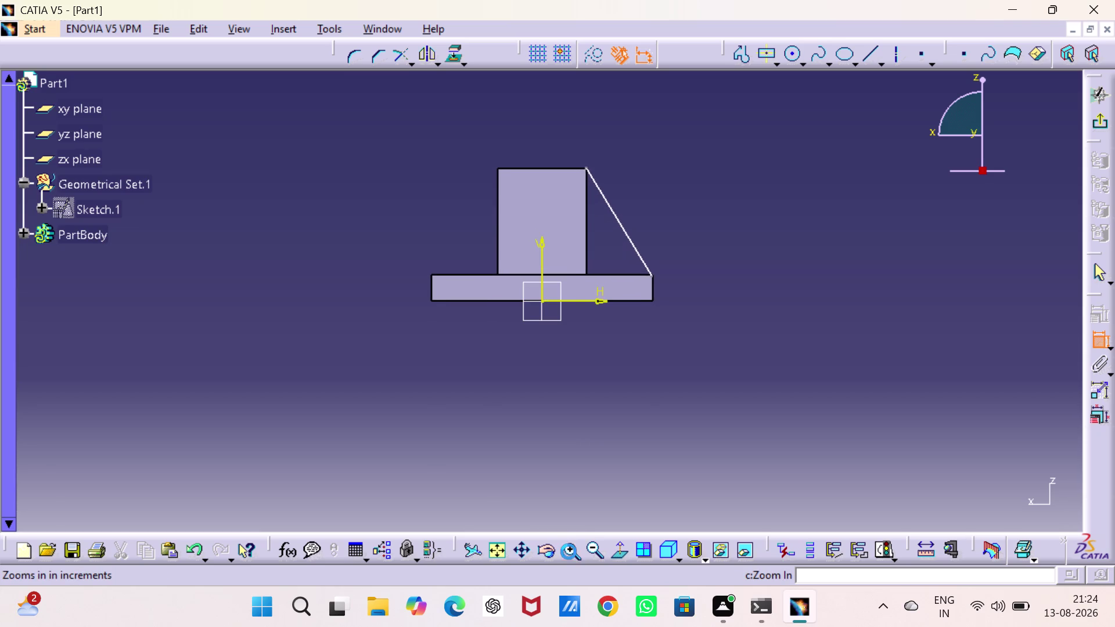
double_click(568, 552)
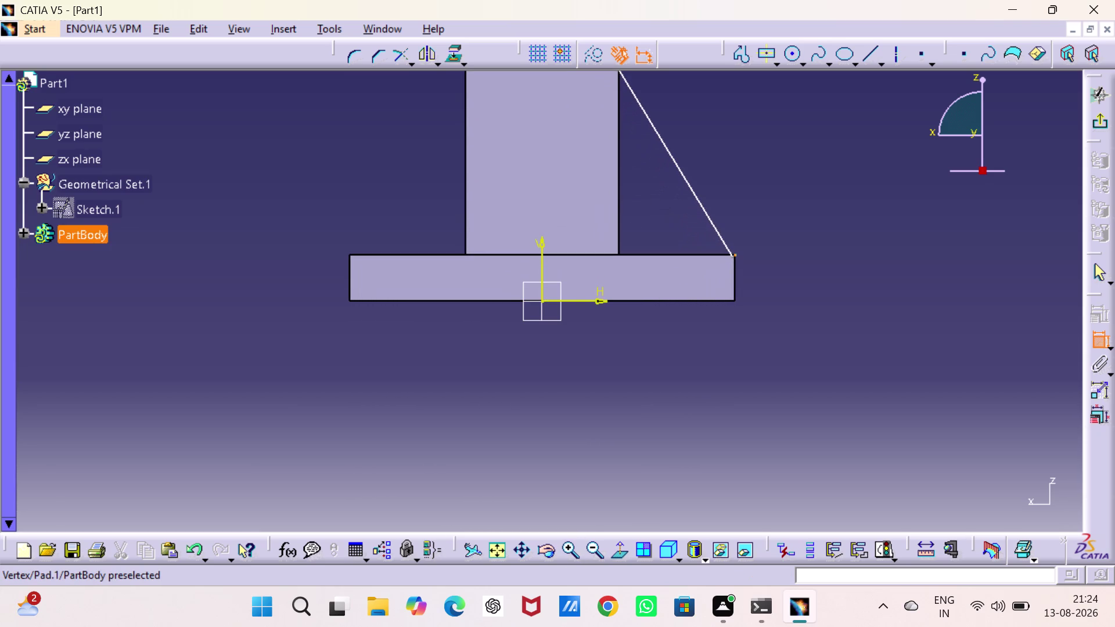
click(735, 254)
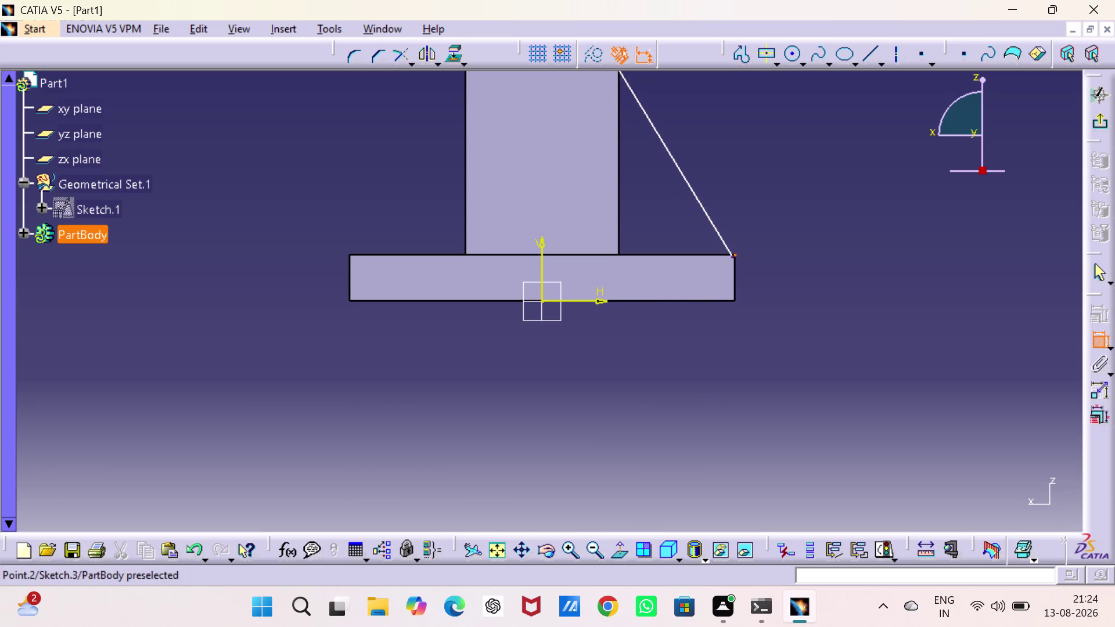
click(733, 258)
right_click(789, 266)
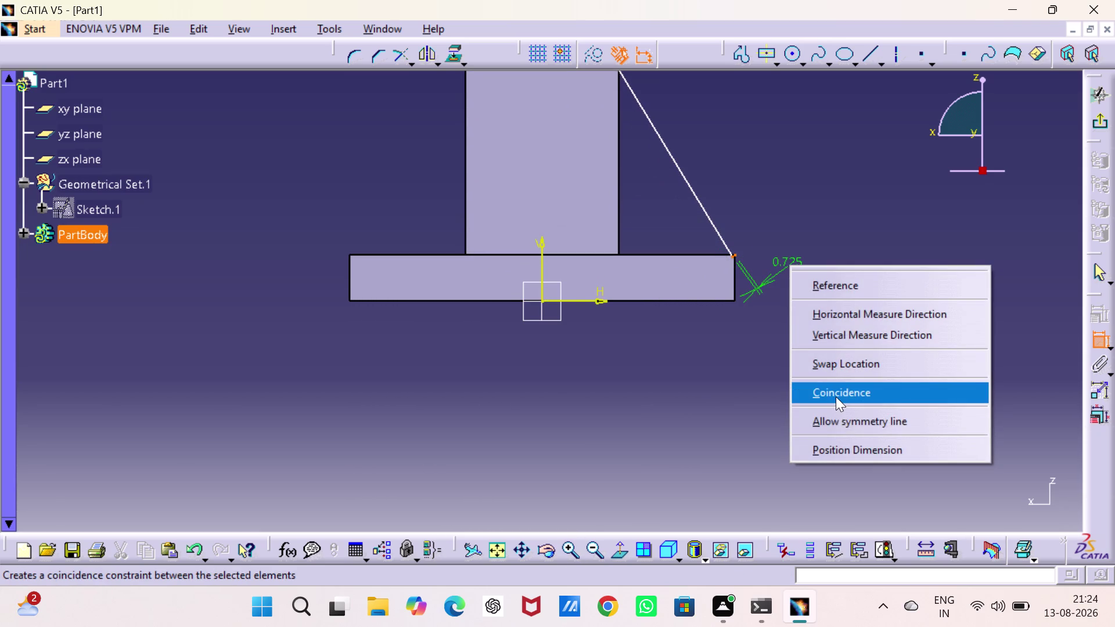
click(836, 397)
middle_drag(789, 318, 788, 451)
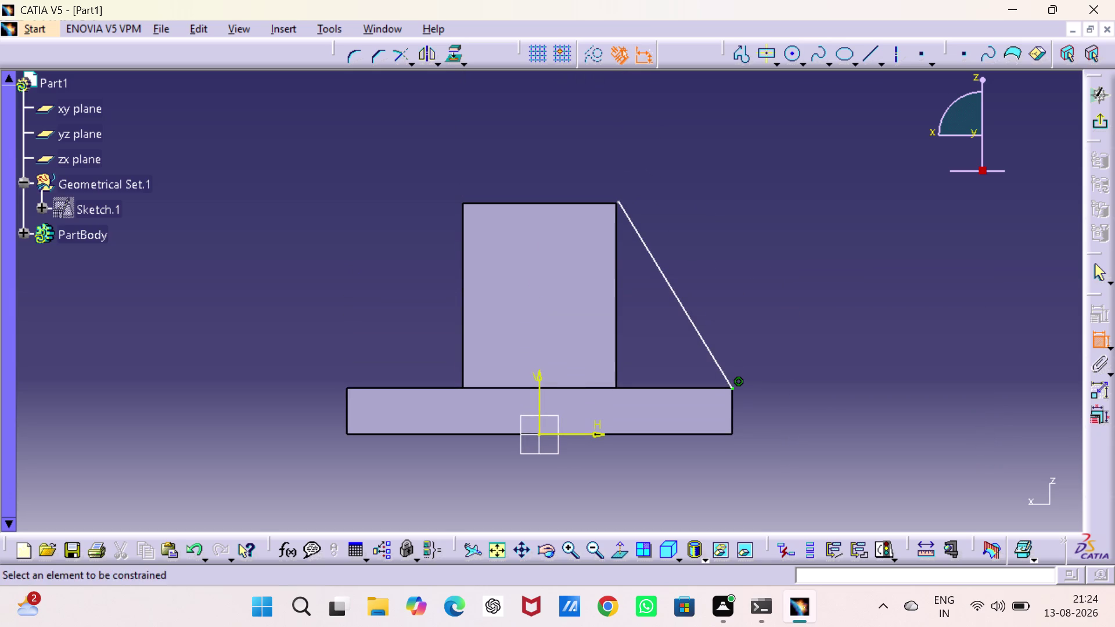
Make the upper endpoint coincident with the block's top corner and exit the sketch.
click(615, 202)
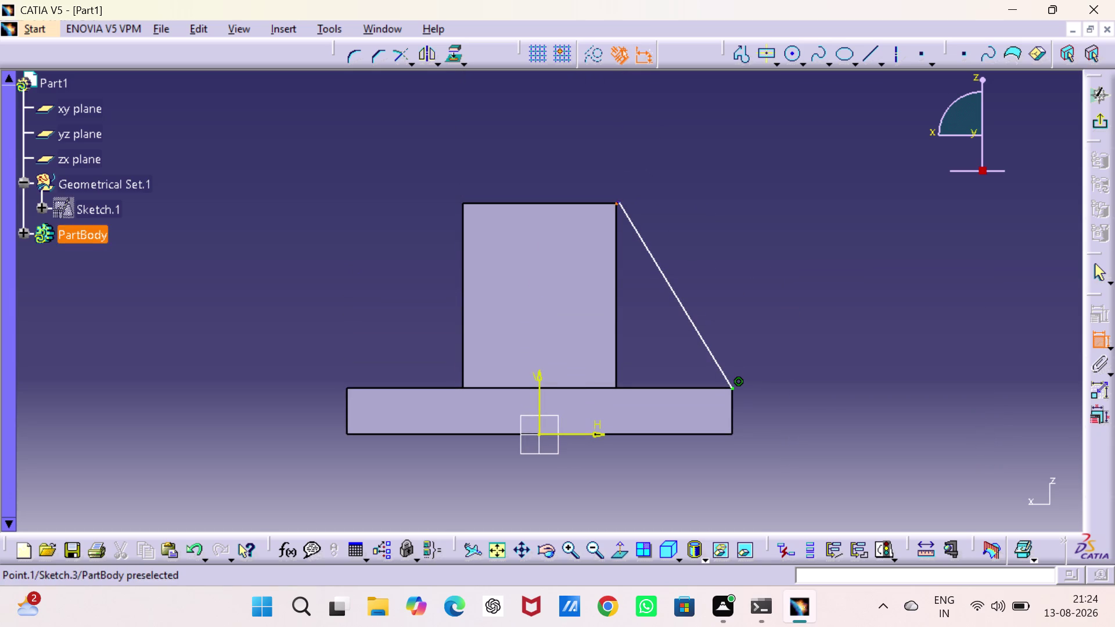
click(619, 200)
right_click(612, 173)
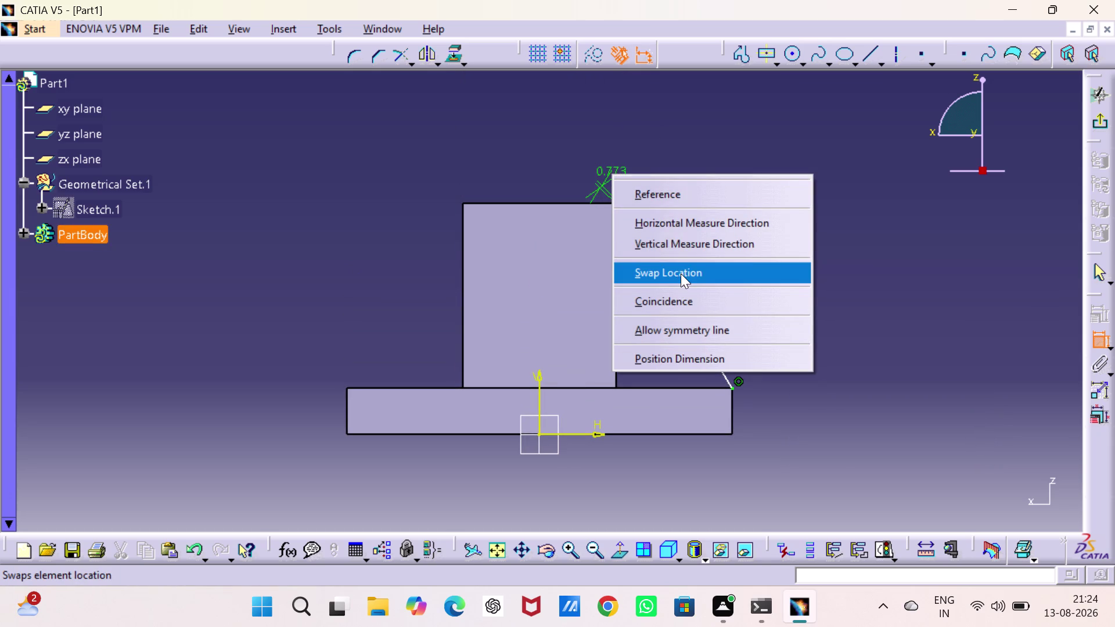
click(688, 305)
click(729, 256)
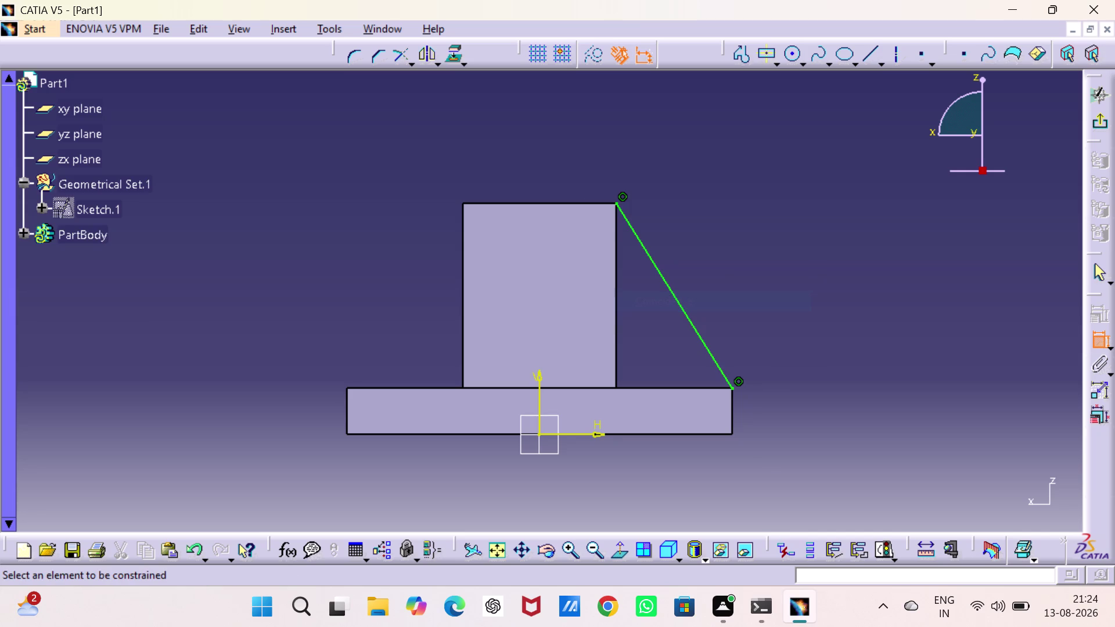
click(1100, 126)
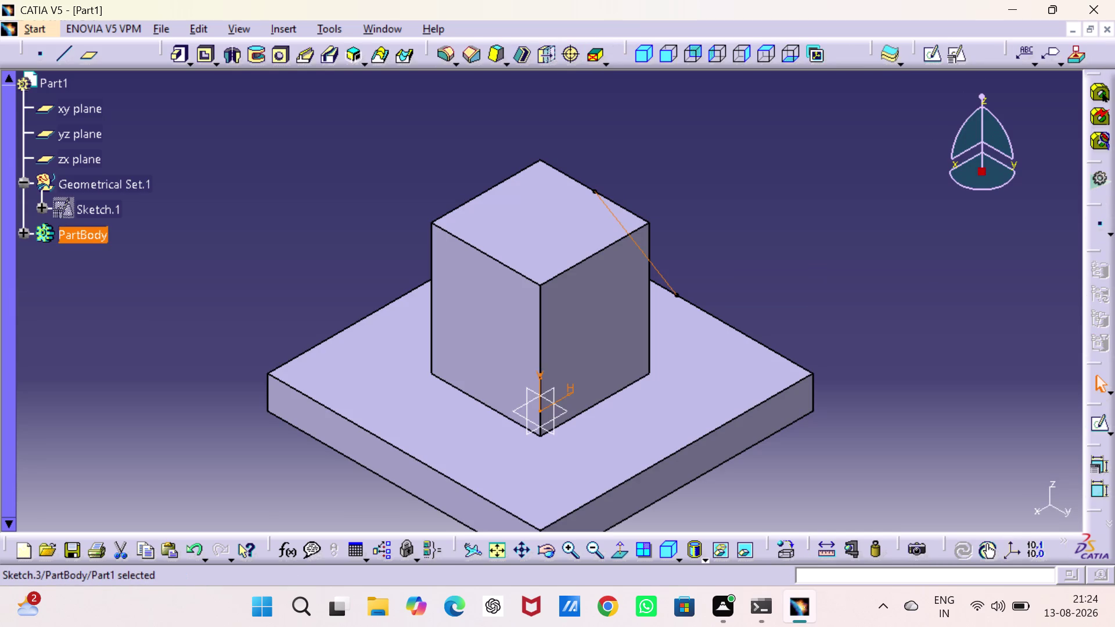
Create a 10 mm thick stiffener from Sketch.3 and orbit to inspect it.
click(366, 59)
click(379, 85)
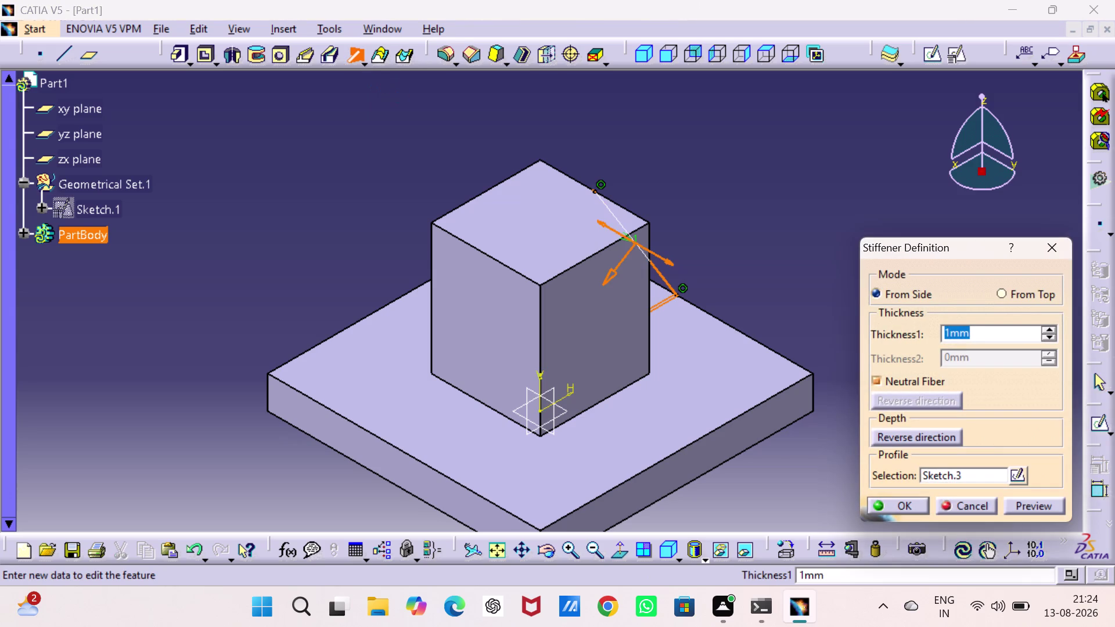
key(1)
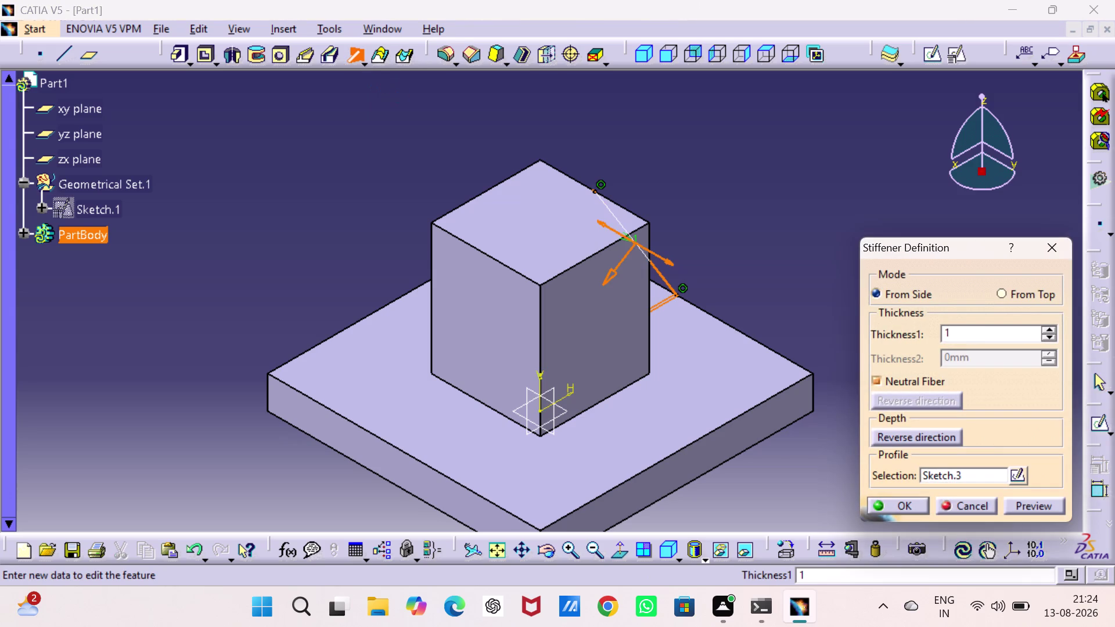
key(0)
key(Return)
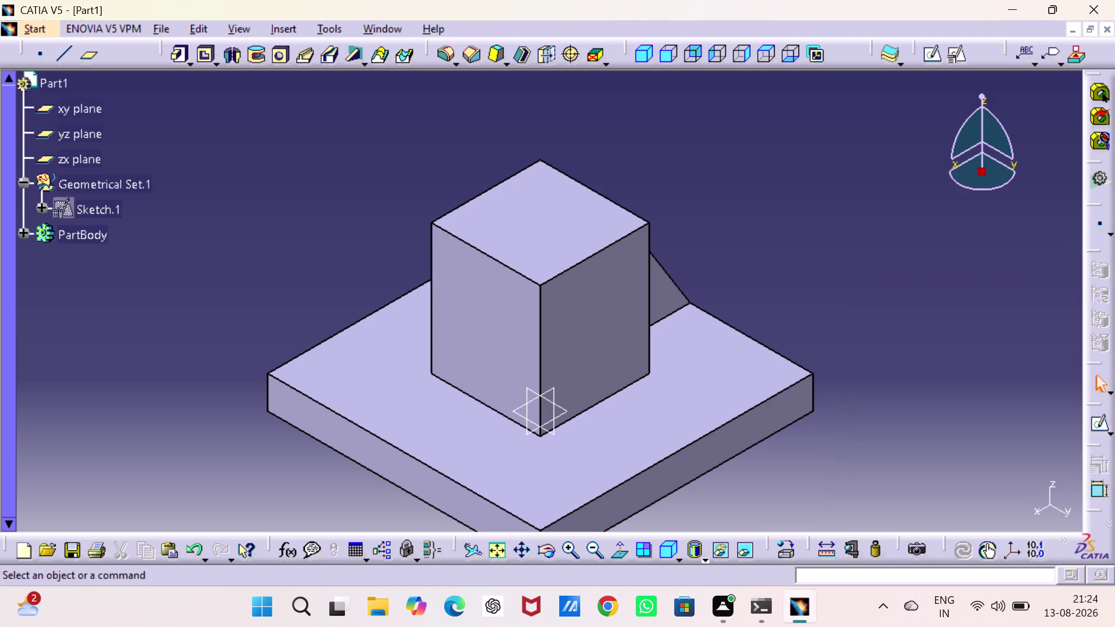
middle_drag(807, 263, 603, 344)
right_drag(807, 262, 603, 344)
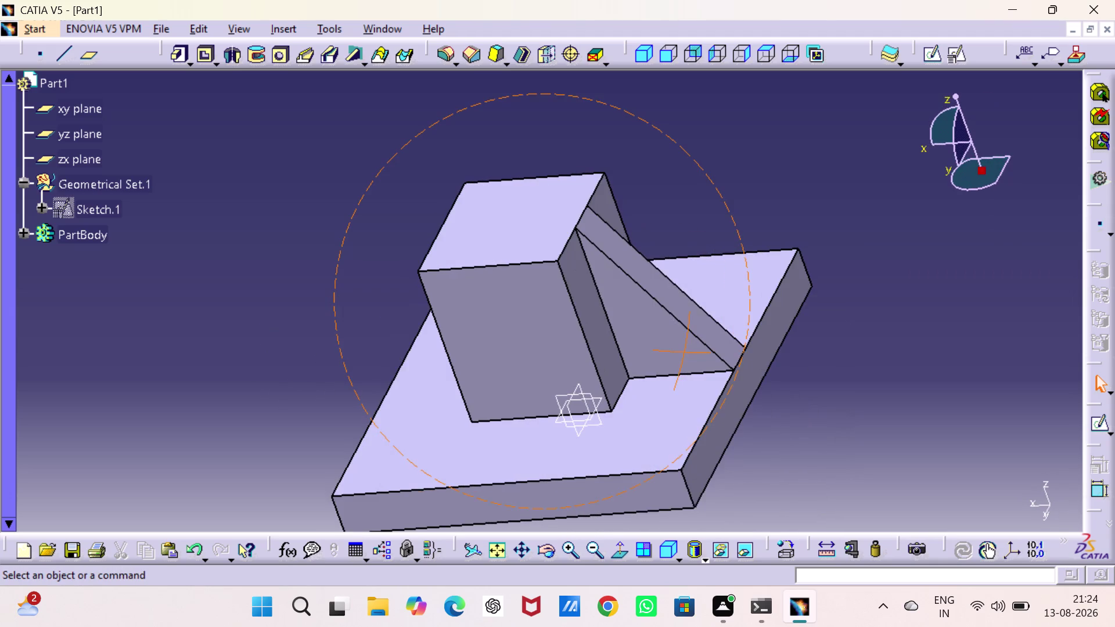
middle_drag(603, 344, 614, 331)
right_drag(603, 343, 614, 331)
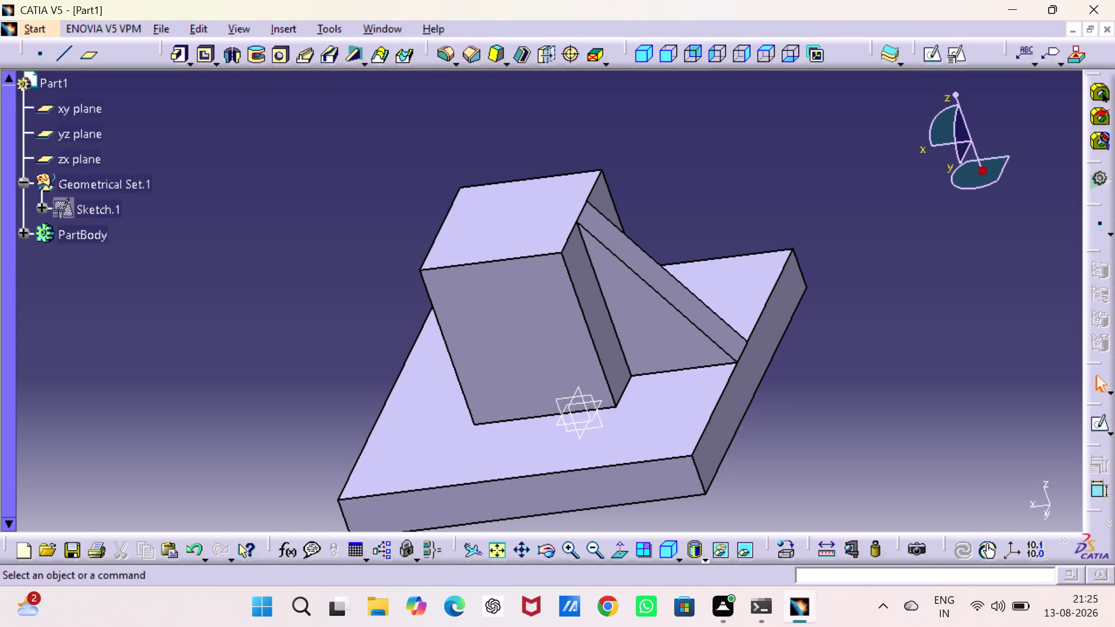
Expand PartBody to reveal Pad.1, Pad.2, Stiffener.1 and their sketches, and select Stiffener.1.
click(19, 226)
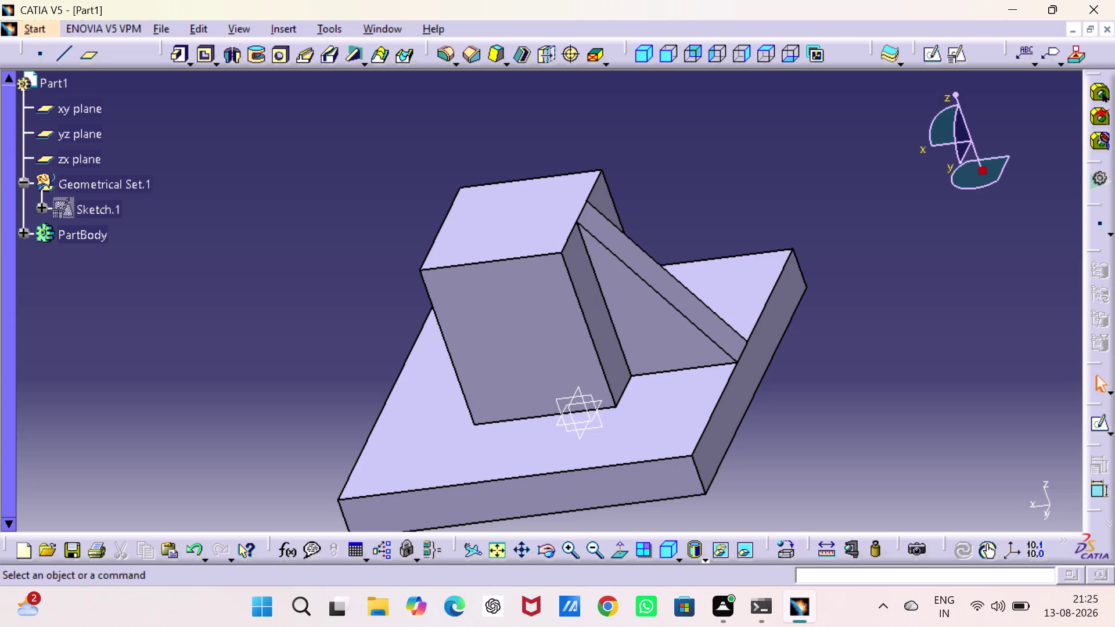
click(19, 228)
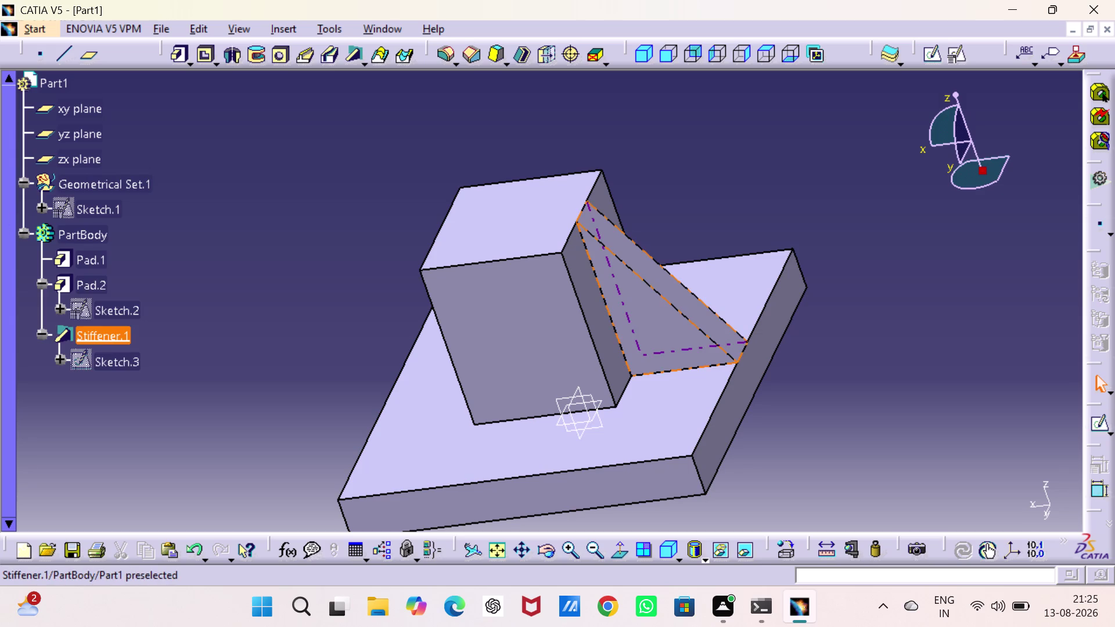
click(100, 339)
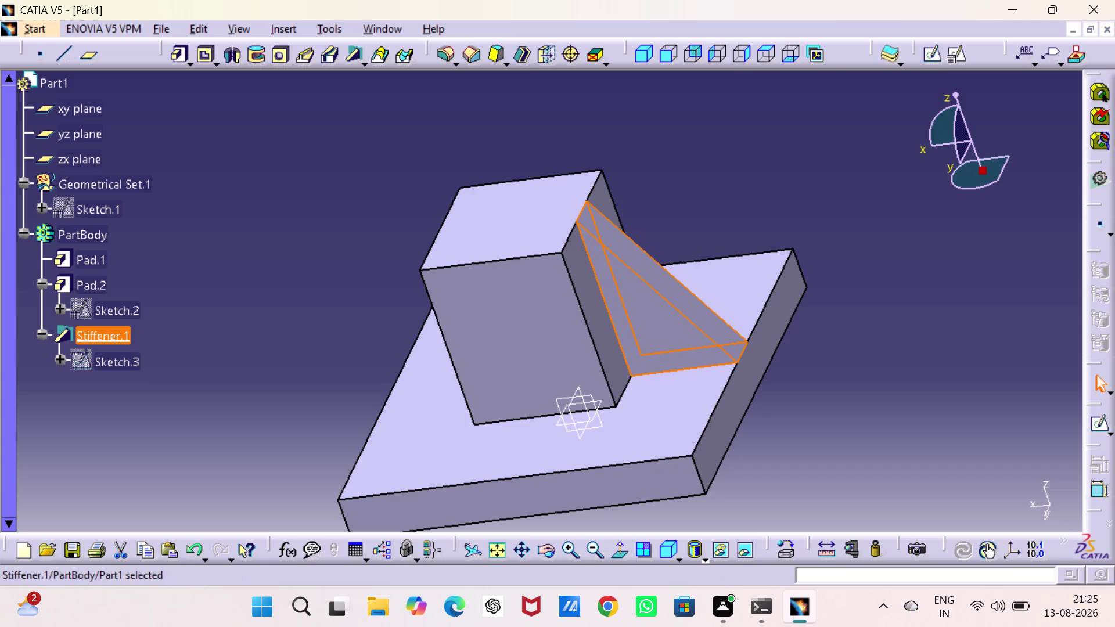
key(Escape)
drag(1092, 248, 1091, 248)
drag(1091, 248, 1035, 241)
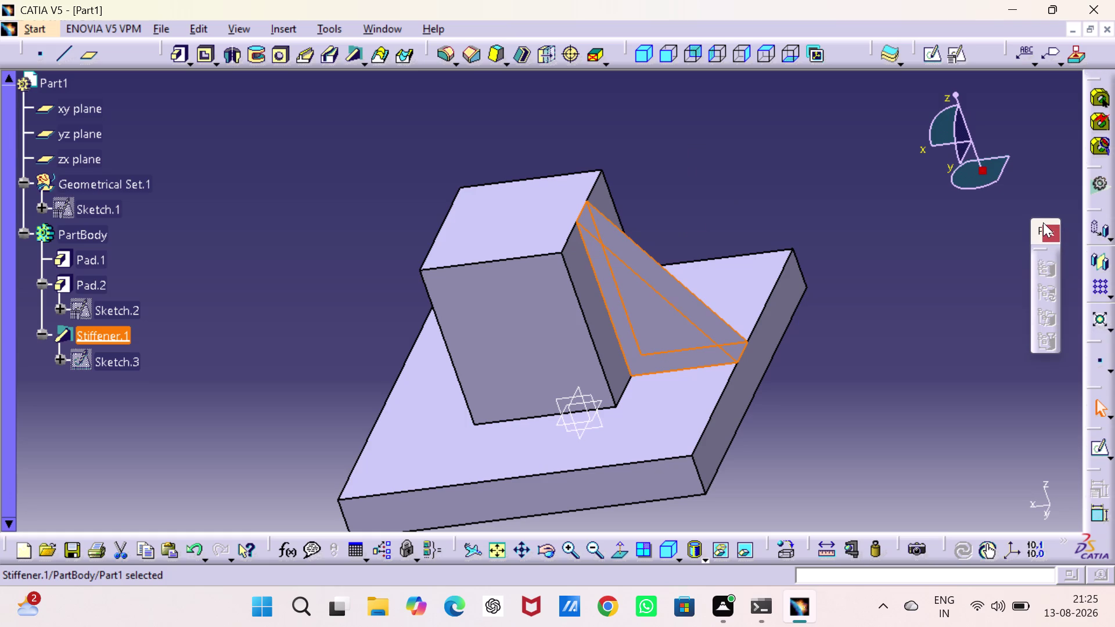
drag(1044, 222, 214, 273)
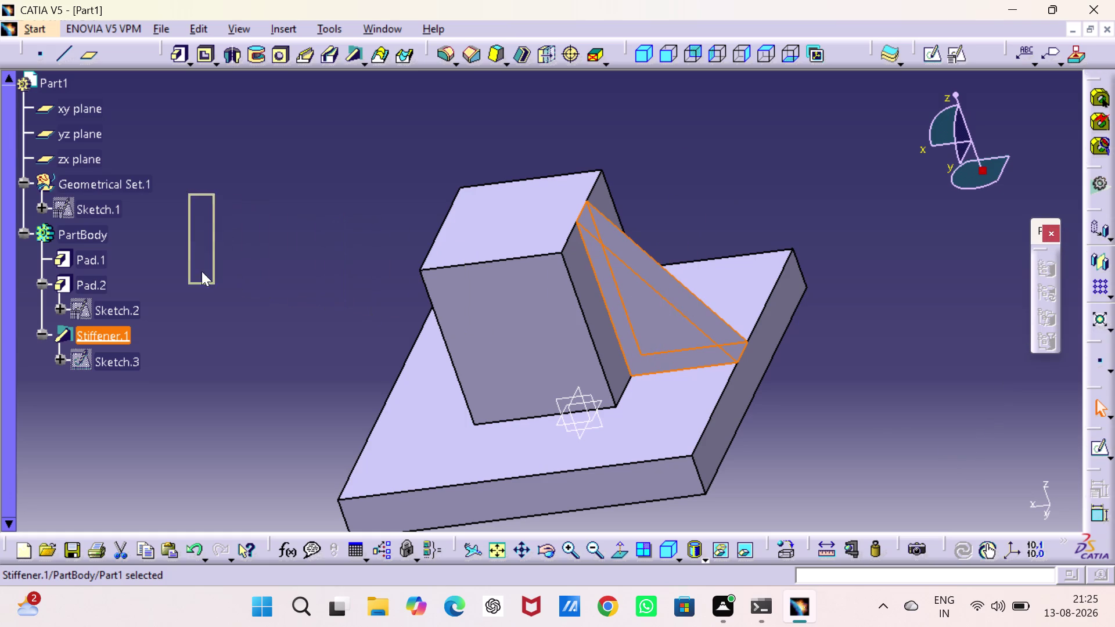
drag(214, 273, 4, 221)
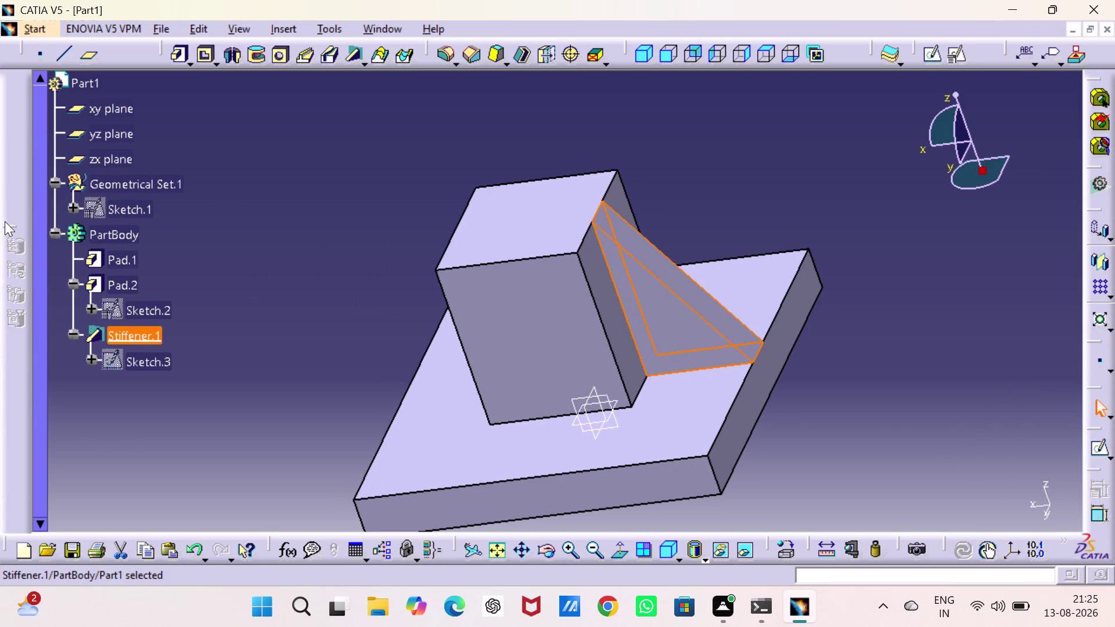
drag(7, 222, 266, 220)
click(288, 207)
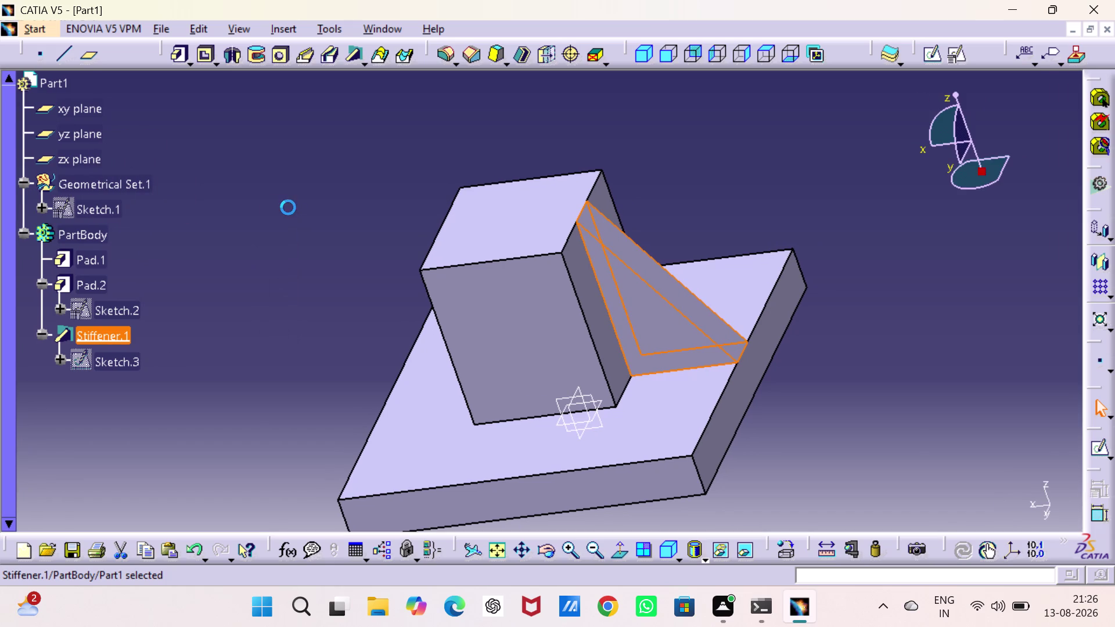
Mirror Stiffener.1 across the yz plane to create Mirror.1.
click(1103, 258)
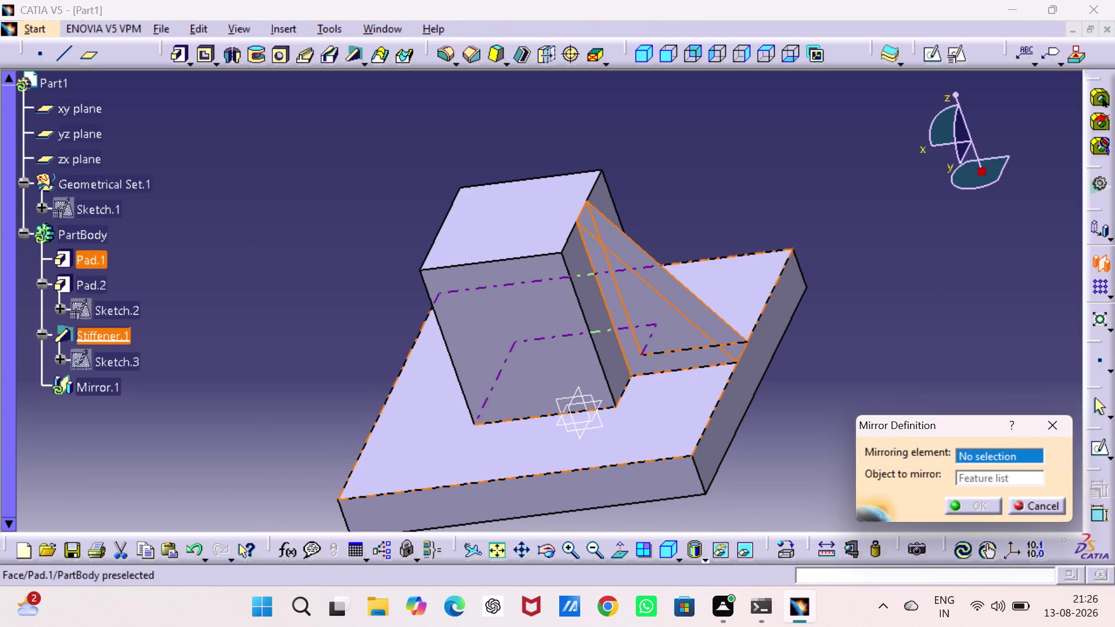
click(568, 403)
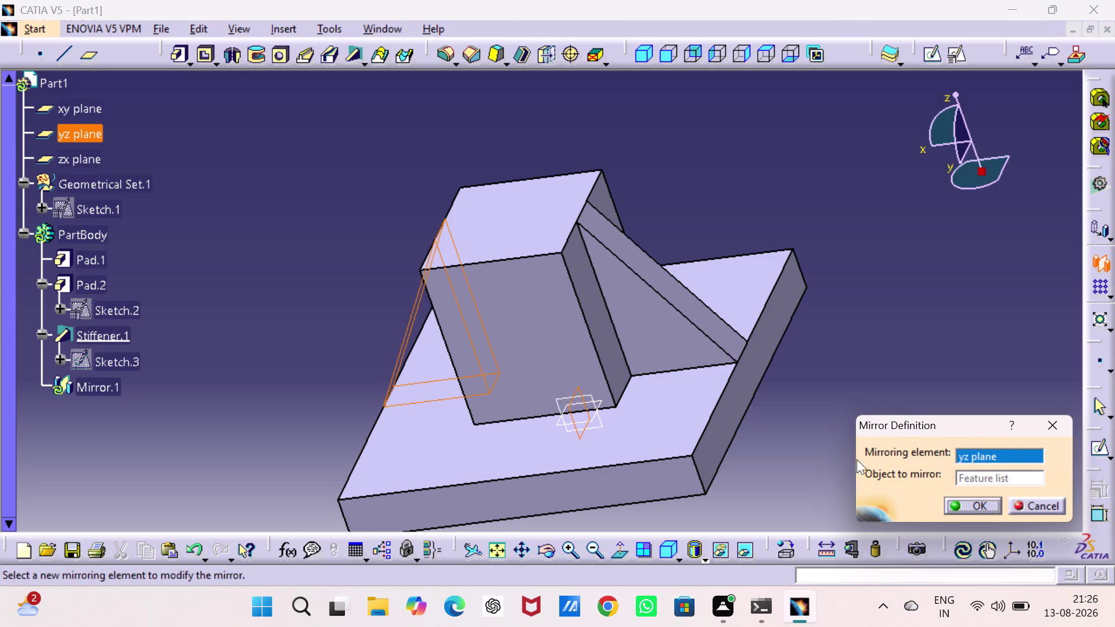
click(991, 506)
click(915, 384)
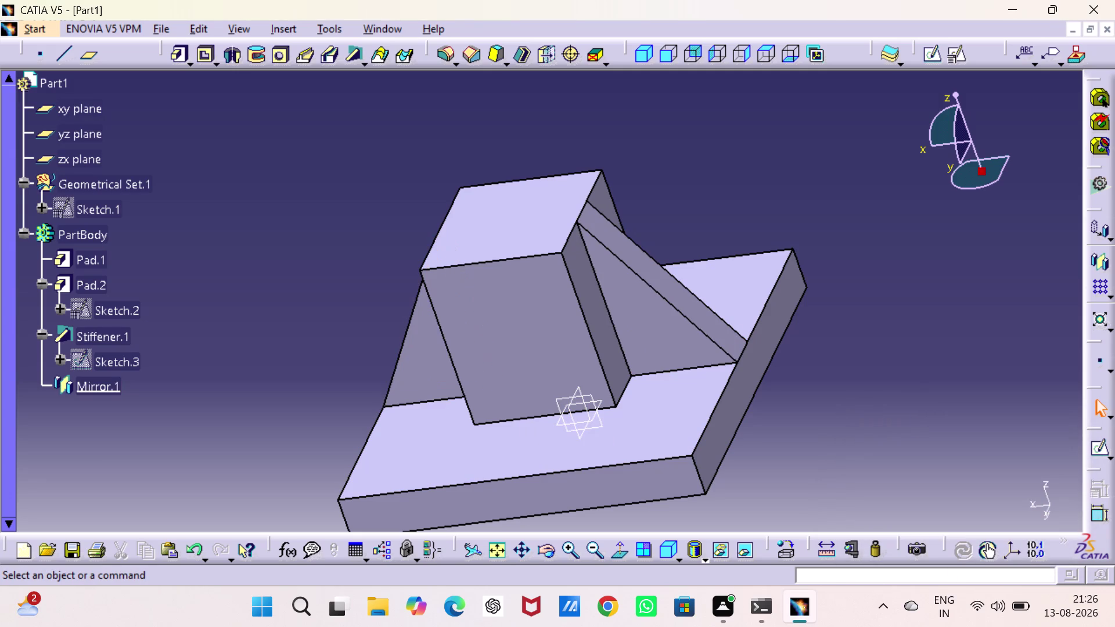
click(584, 401)
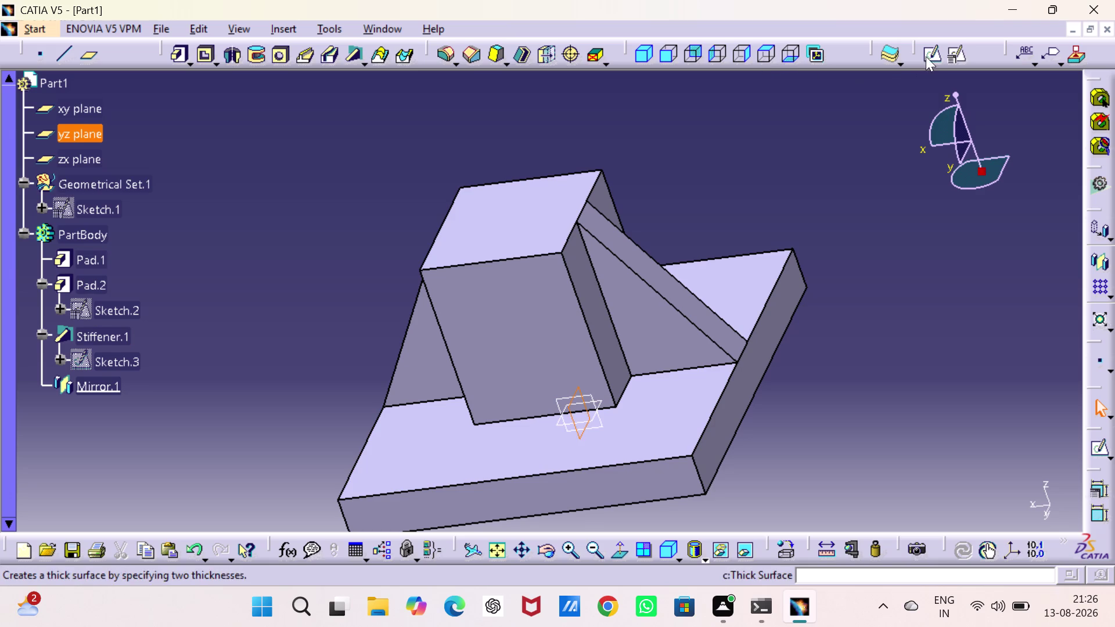
Start Sketch.4 on the yz plane and view it face-on with Normal View.
click(928, 53)
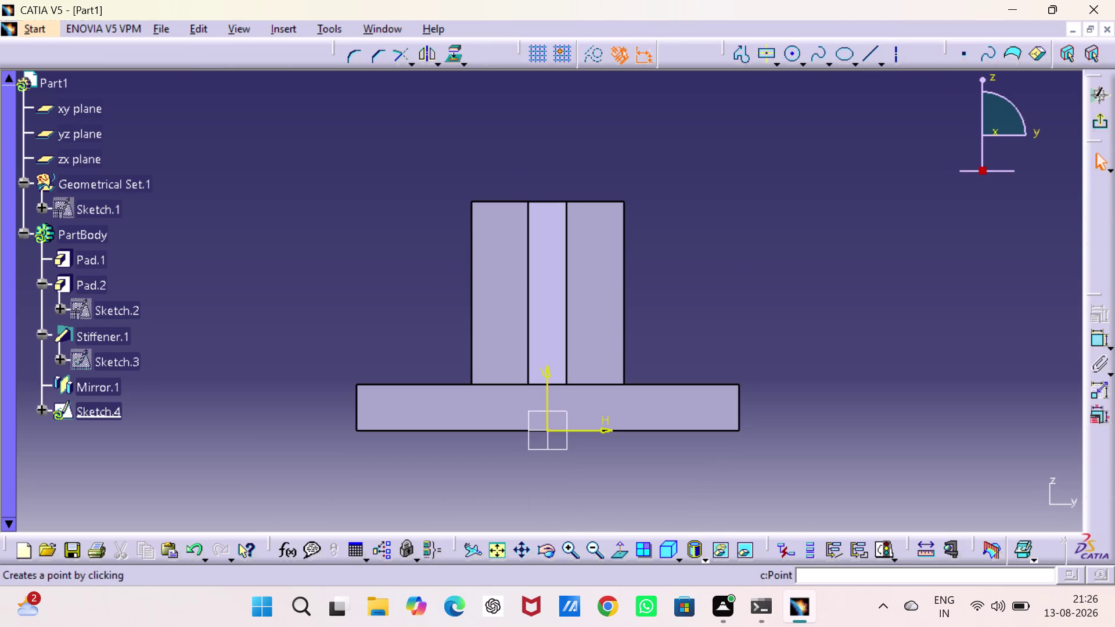
middle_drag(729, 265, 736, 300)
right_drag(730, 278, 736, 300)
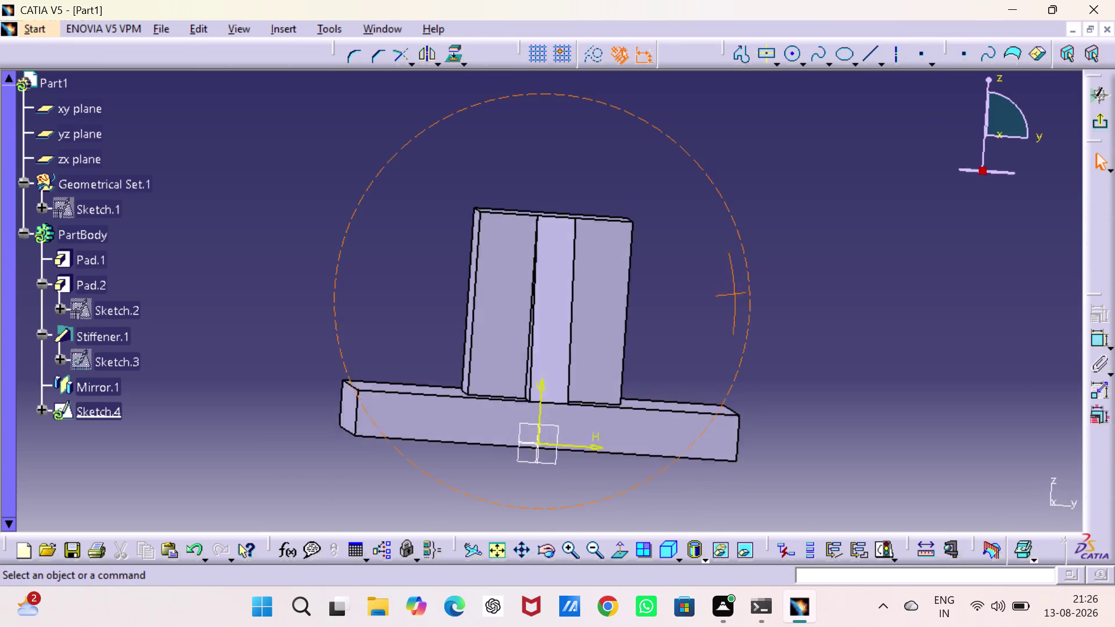
middle_drag(735, 300, 693, 364)
right_drag(735, 300, 694, 364)
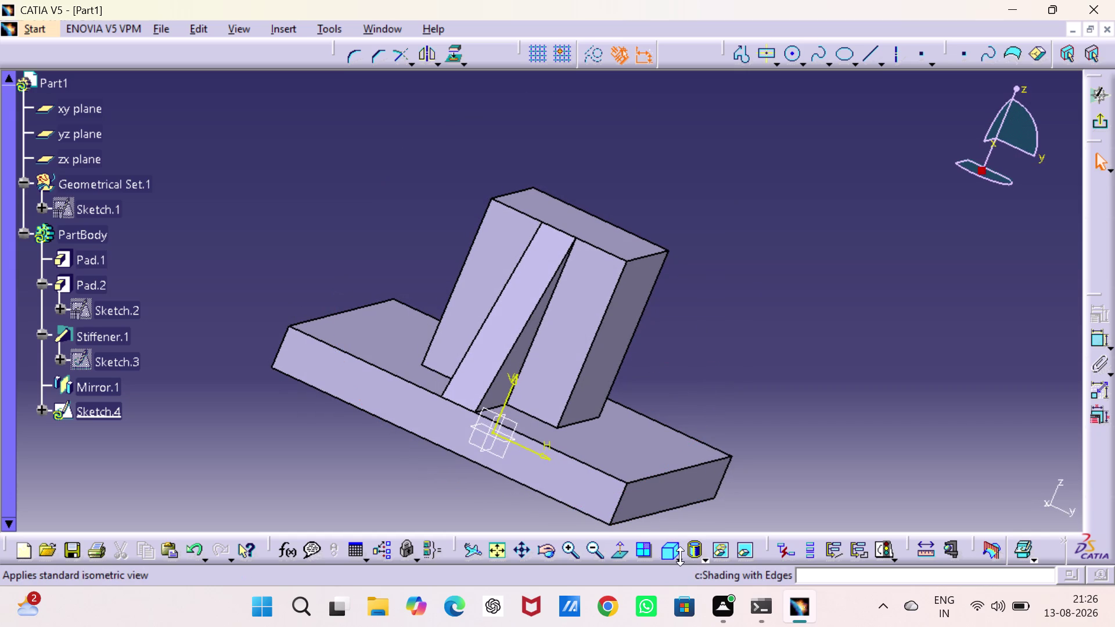
click(680, 557)
click(697, 422)
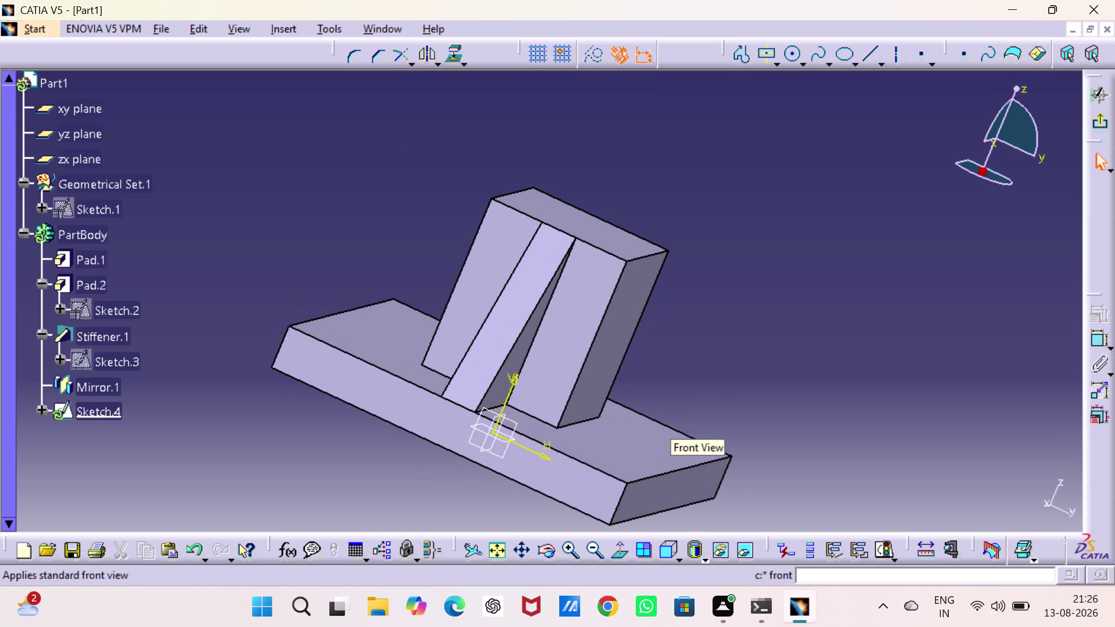
click(764, 258)
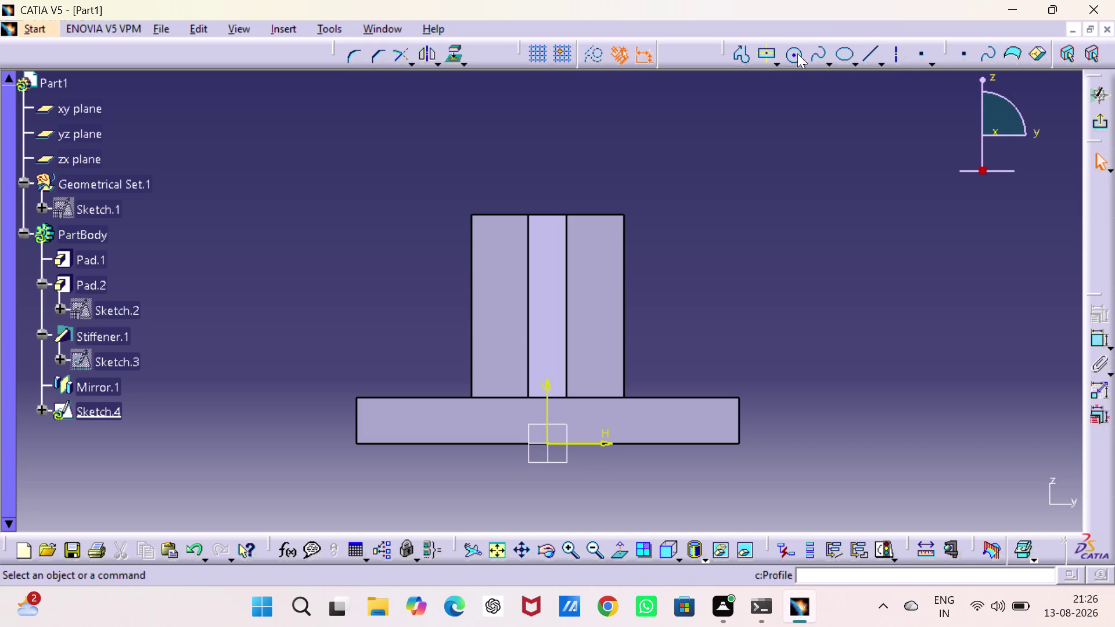
Draw a sloped line from the block's top corner down to the plate's top edge.
click(866, 60)
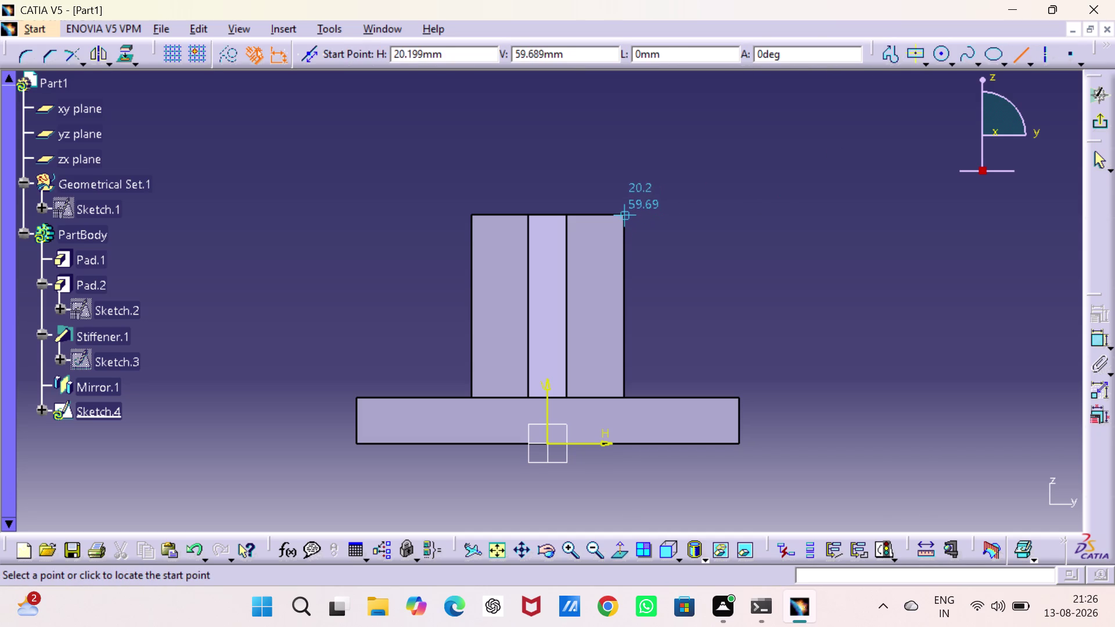
click(624, 215)
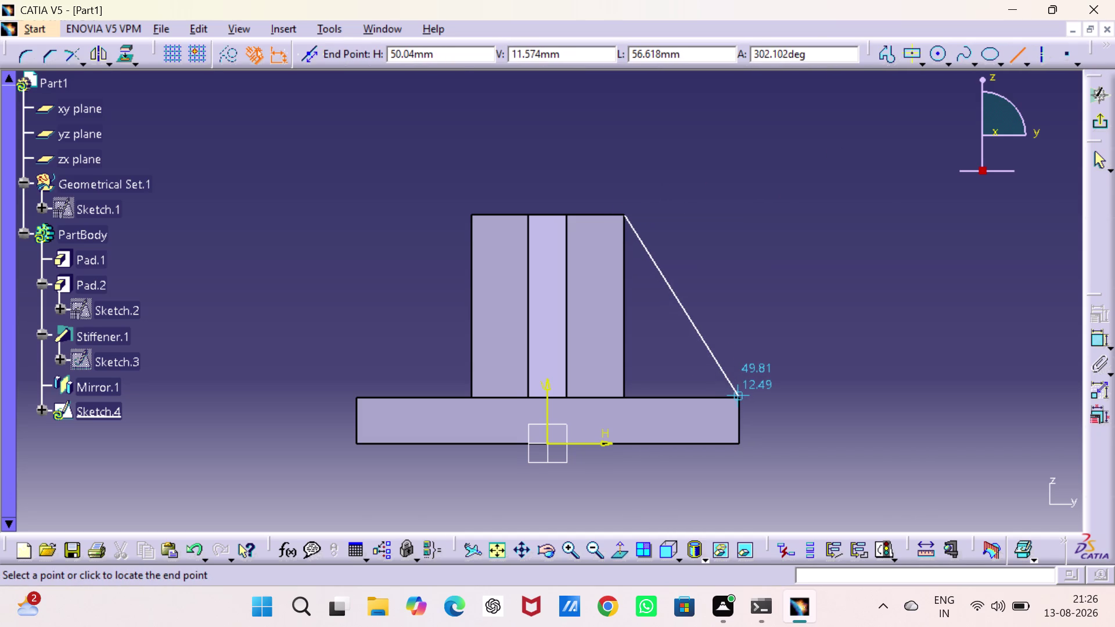
click(739, 399)
click(816, 228)
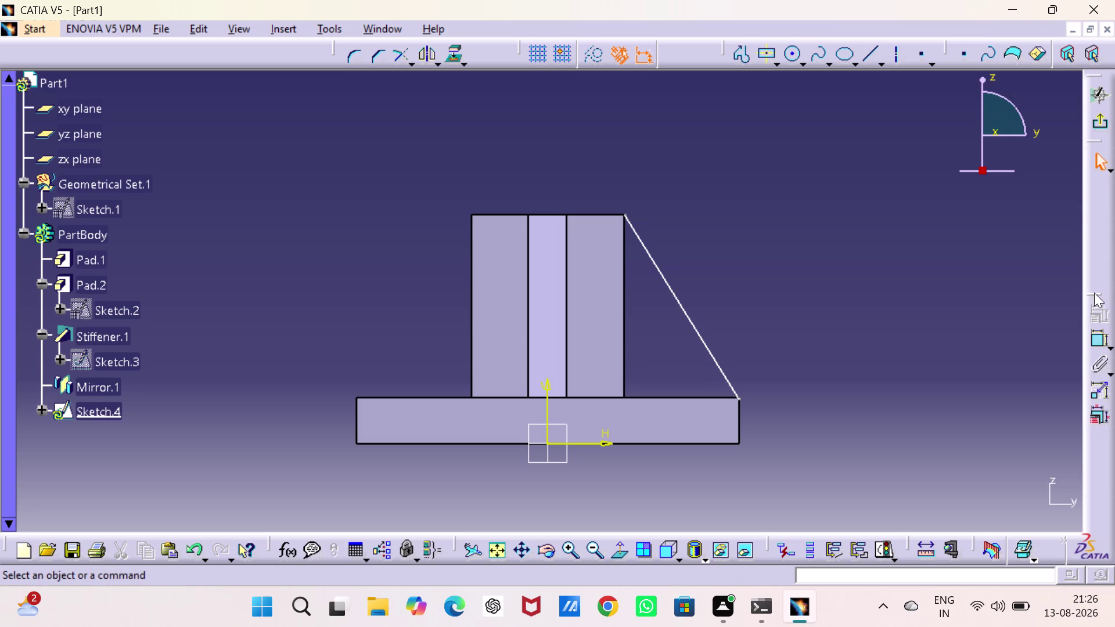
drag(1094, 292, 1094, 221)
drag(1094, 221, 1094, 204)
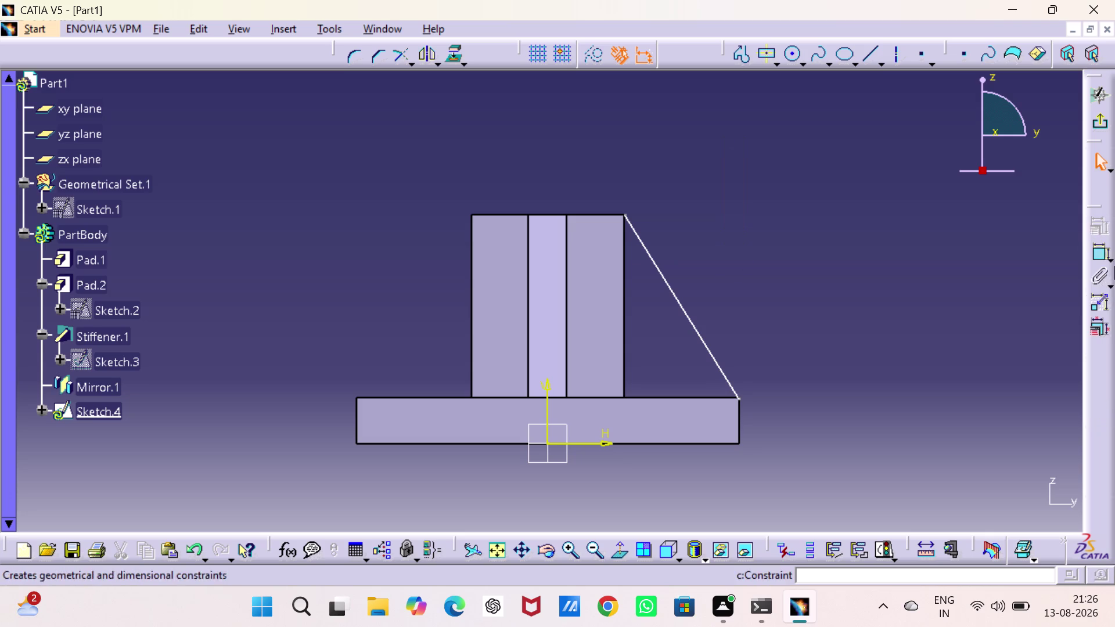
Try constraining the line's lower end, then drag that end inward toward the plate edge.
click(1112, 261)
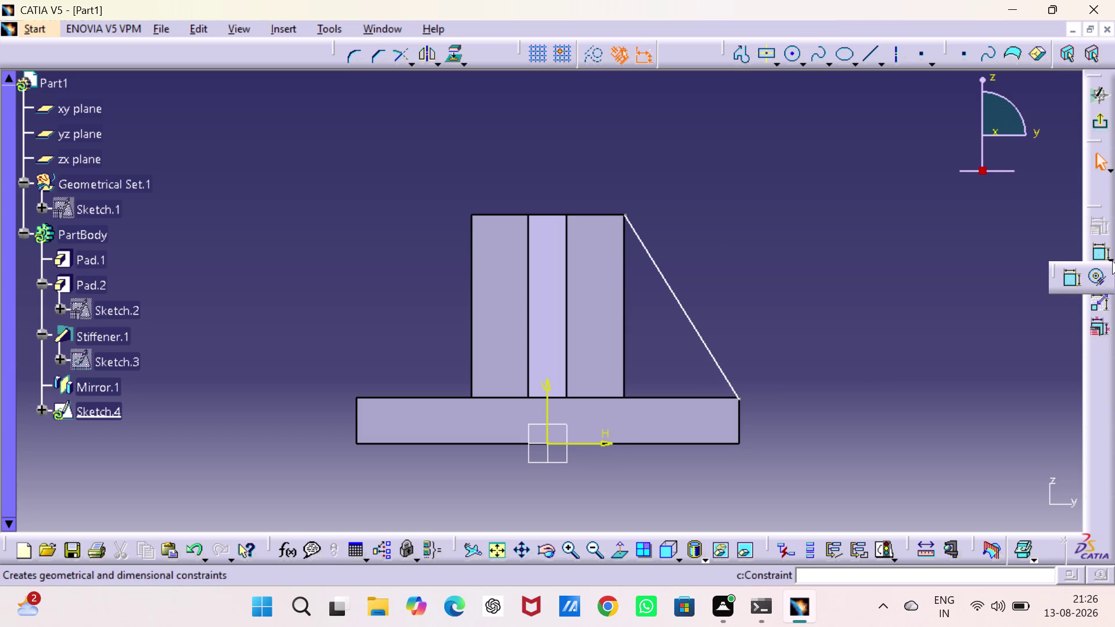
click(967, 259)
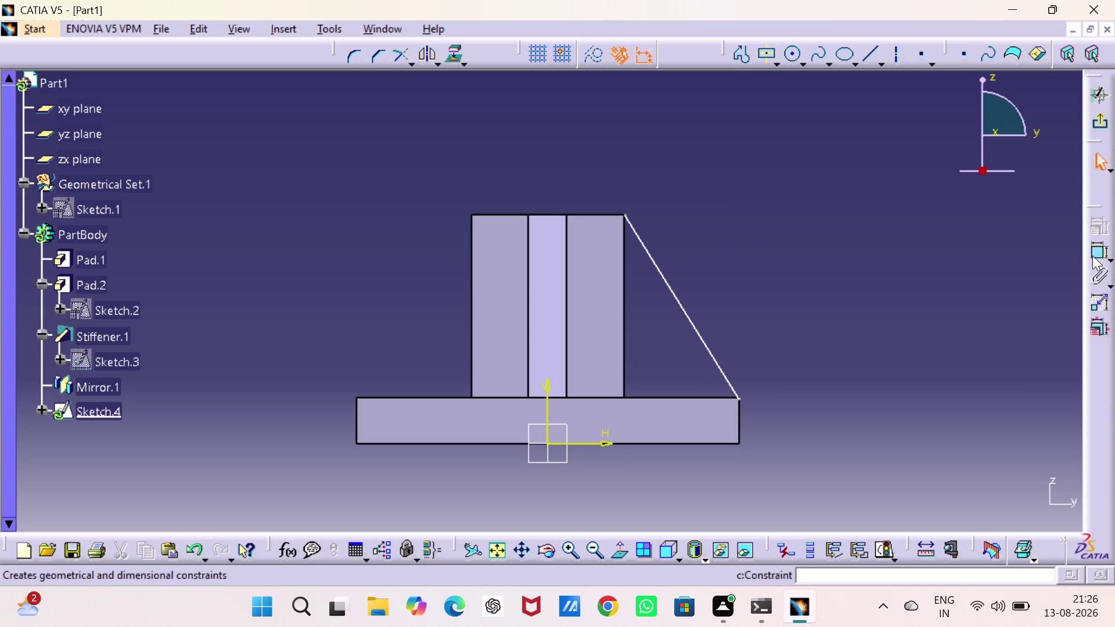
double_click(1093, 256)
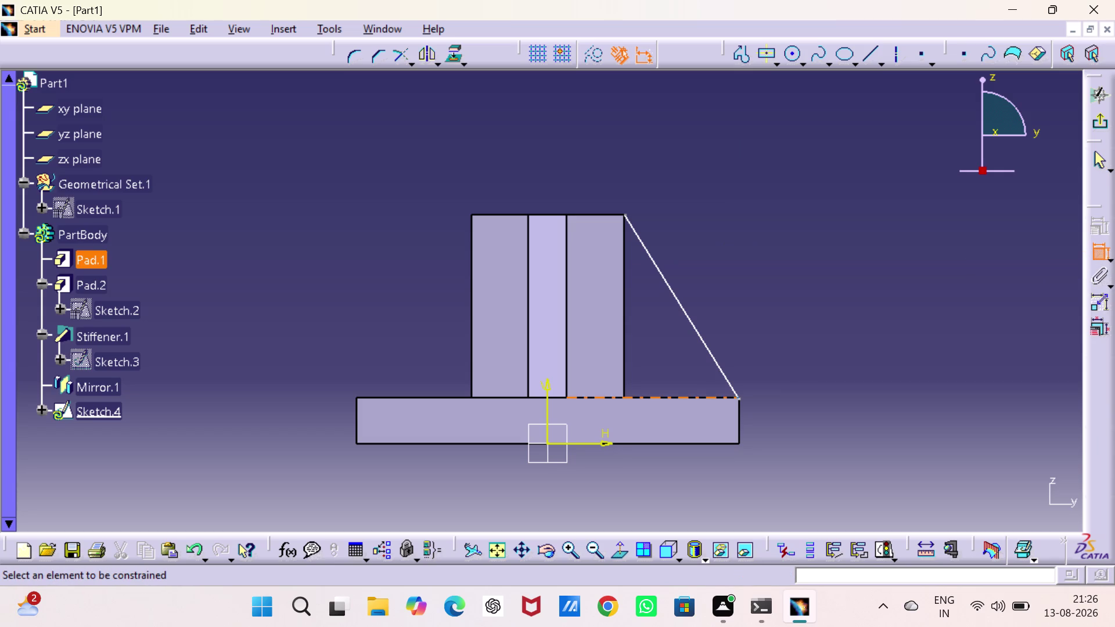
click(740, 397)
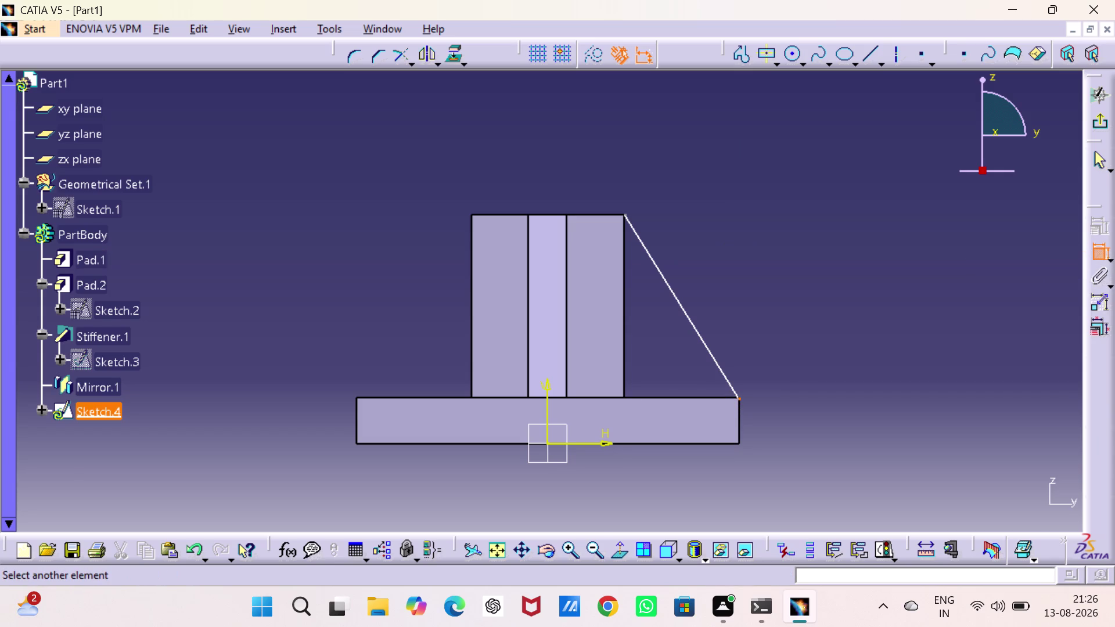
triple_click(570, 543)
double_click(569, 544)
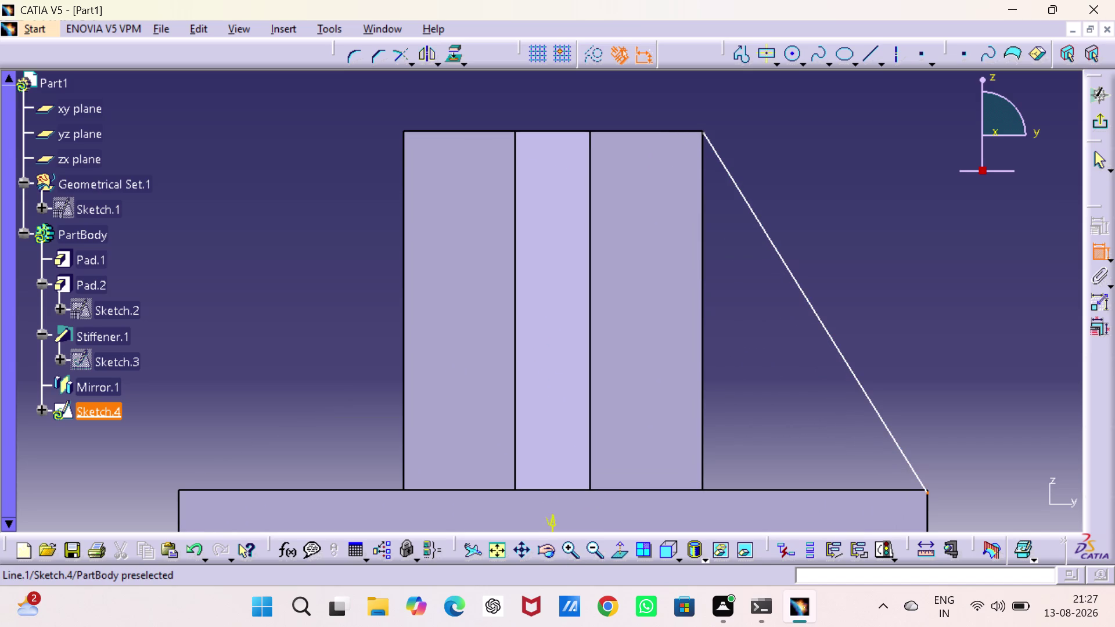
click(928, 489)
click(950, 485)
key(Escape)
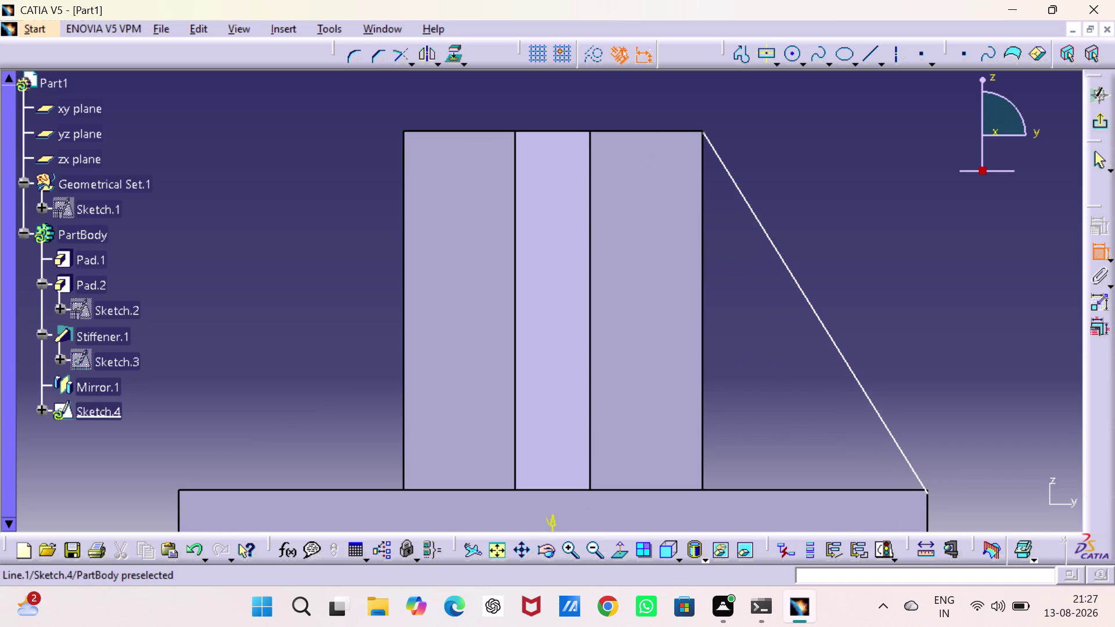
key(Escape)
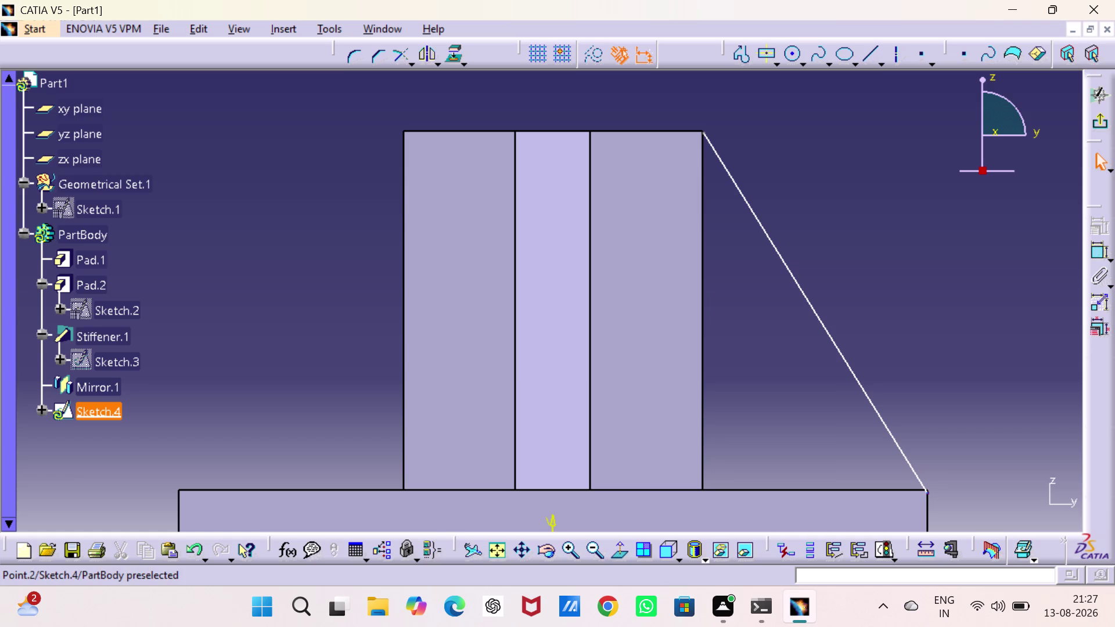
drag(927, 492, 897, 502)
drag(973, 447, 974, 440)
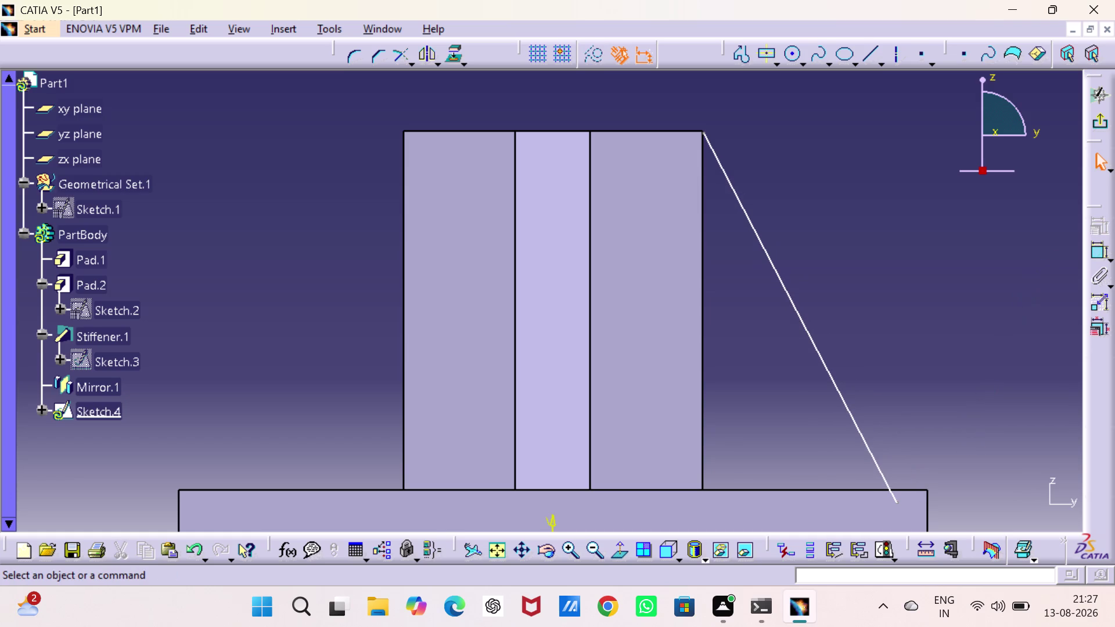
Make the line's ends coincident with the plate's outer edge and the block's top corner.
double_click(1093, 246)
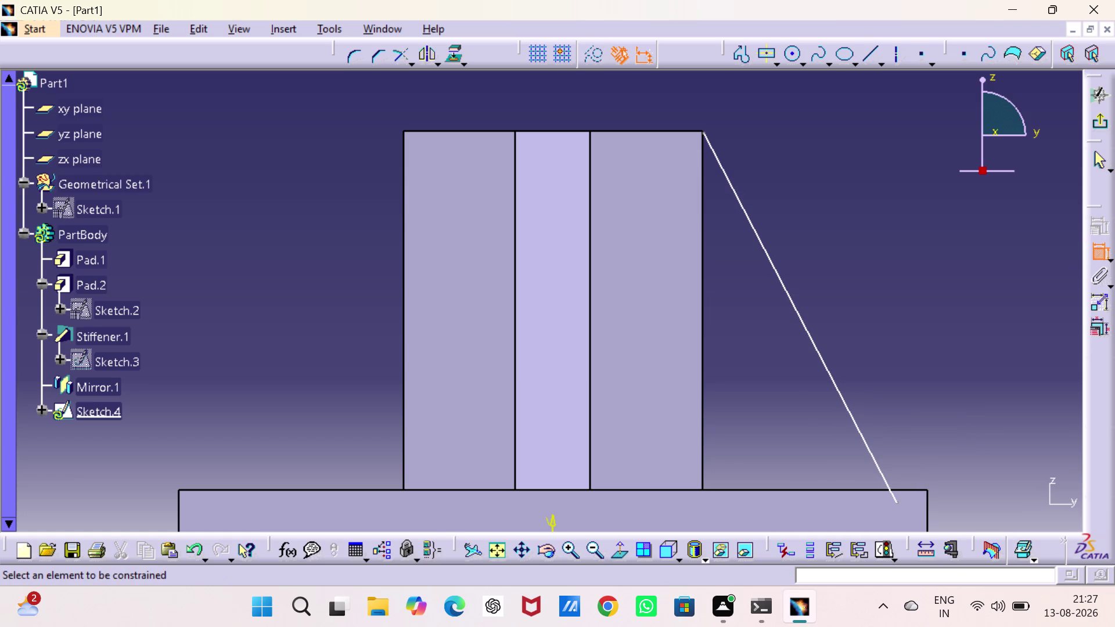
click(898, 499)
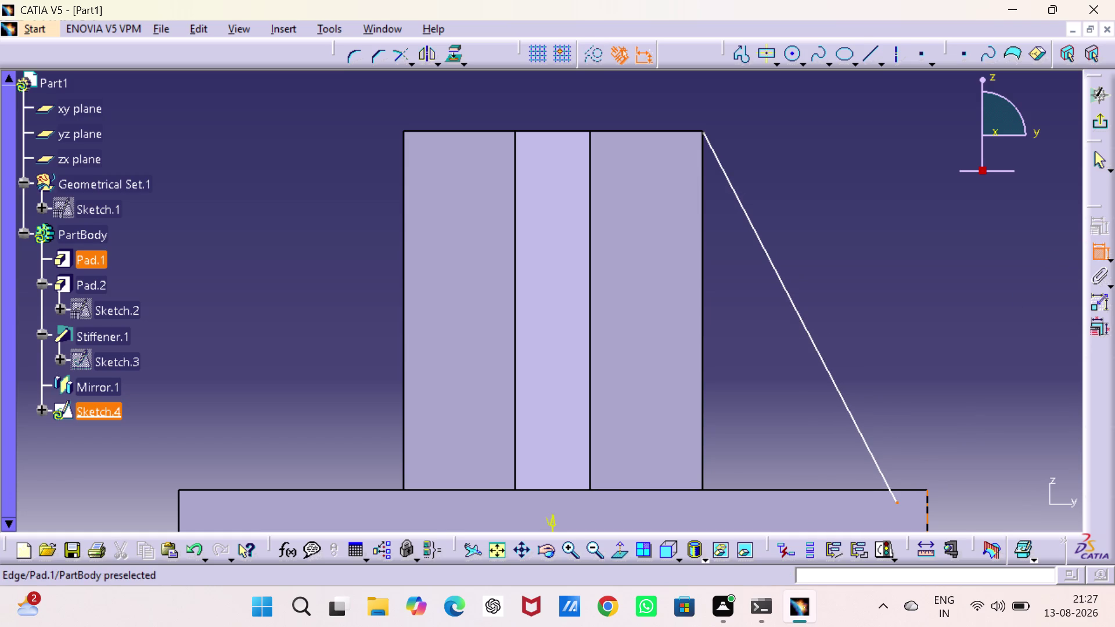
click(925, 489)
right_click(956, 408)
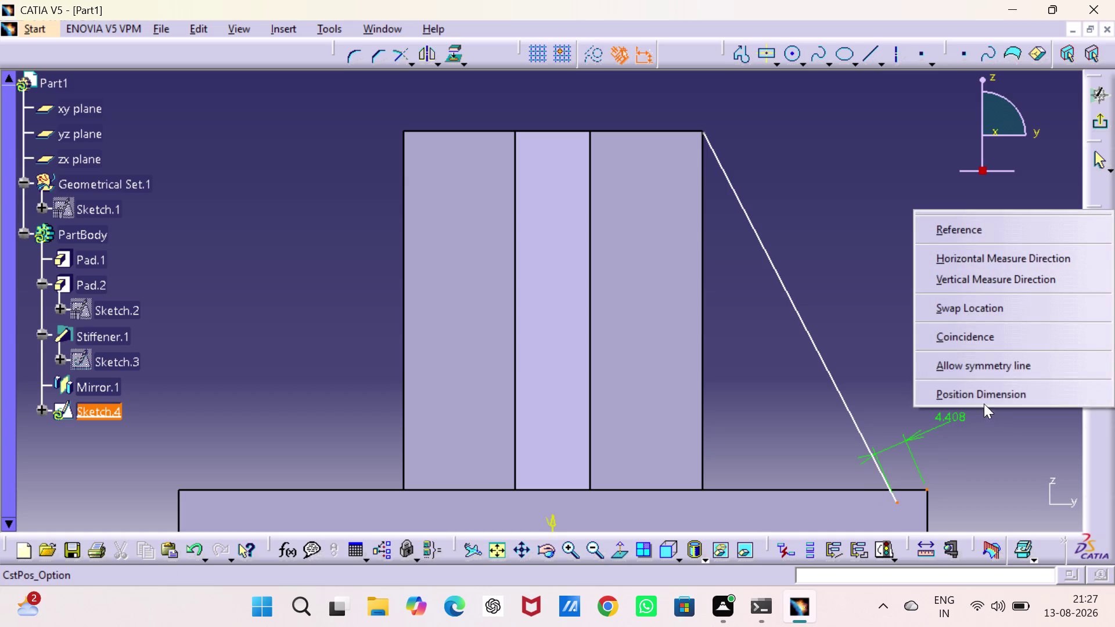
click(980, 333)
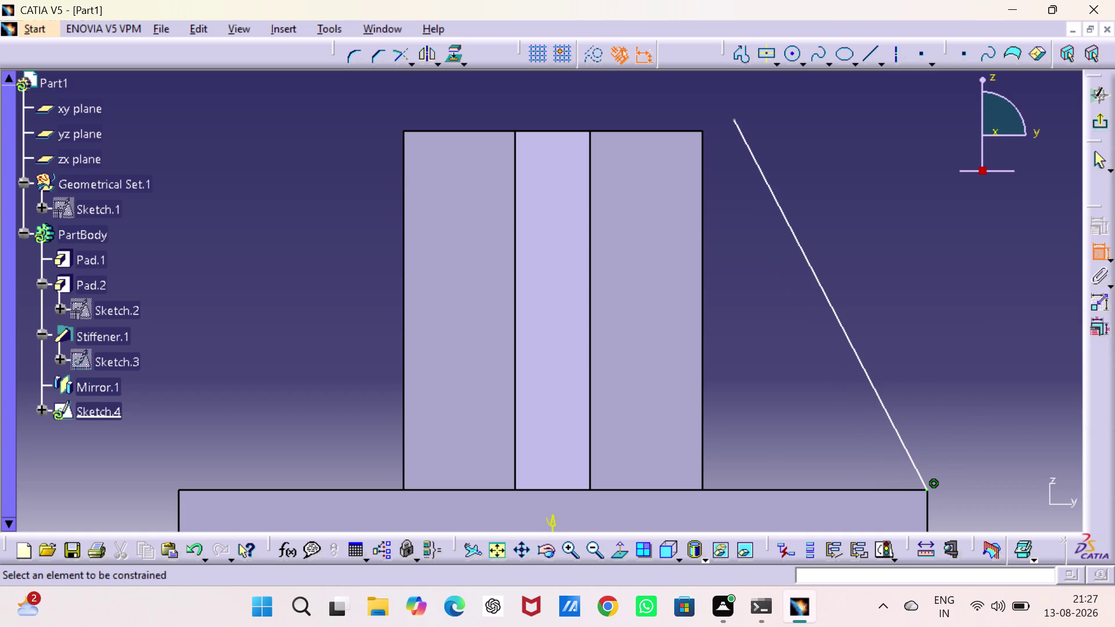
click(734, 118)
click(702, 133)
right_click(701, 128)
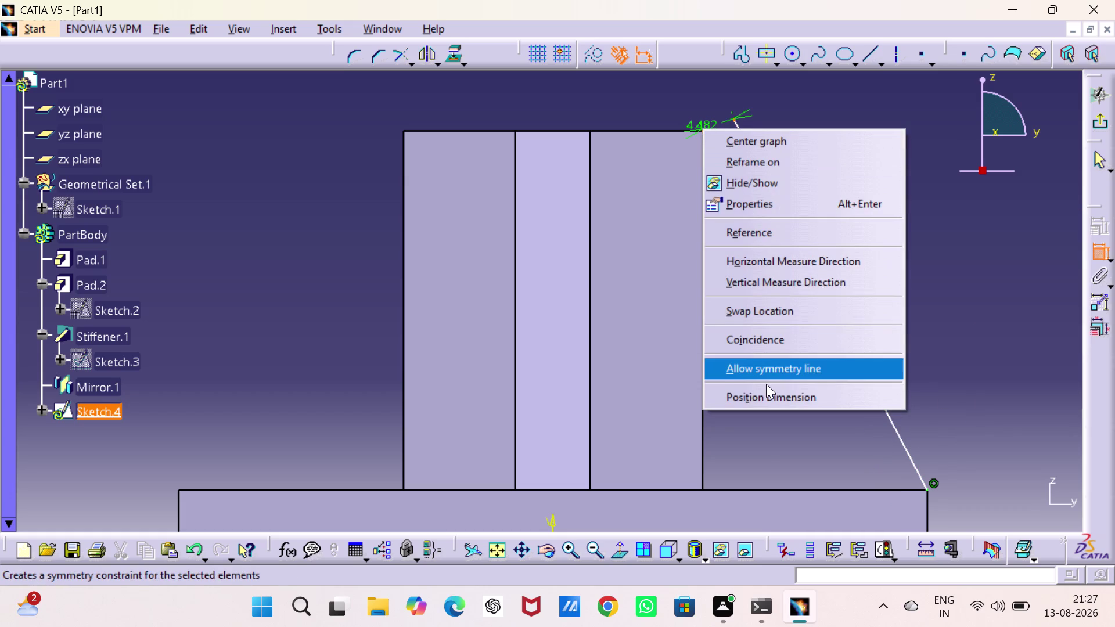
click(772, 340)
click(989, 271)
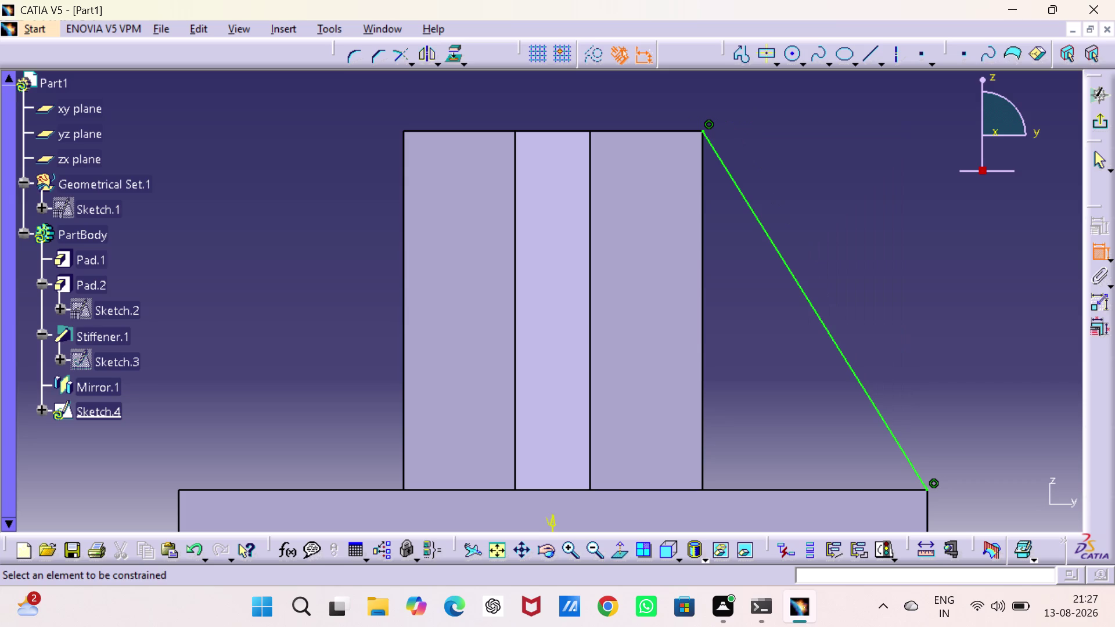
click(1092, 128)
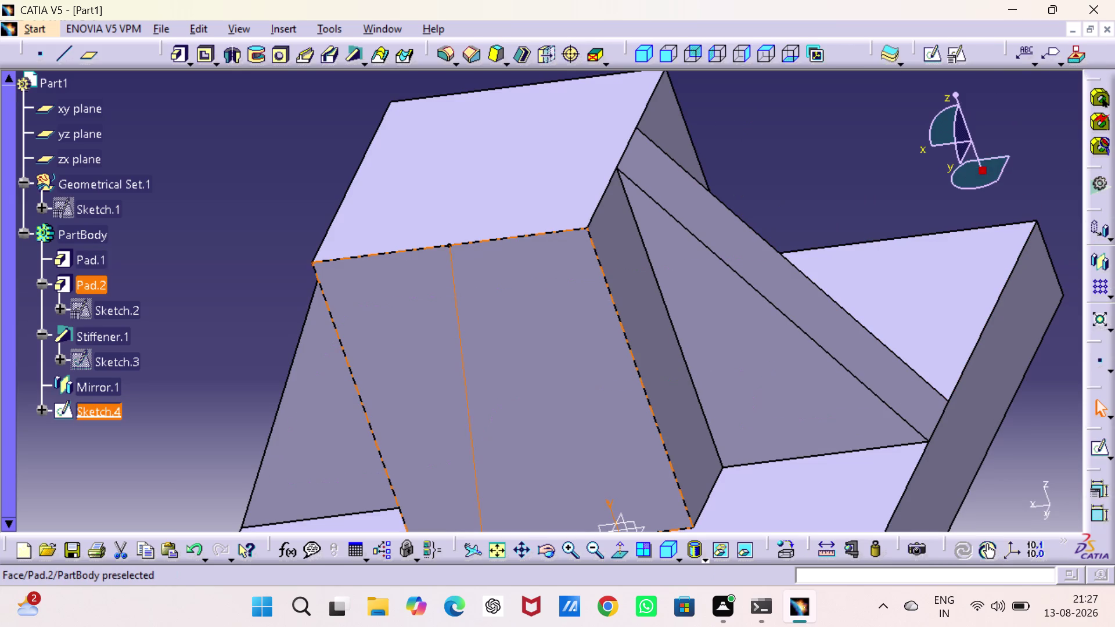
Build a 10 mm From Side stiffener, Stiffener.3, from Sketch.4.
middle_click(597, 355)
scroll(down, 3)
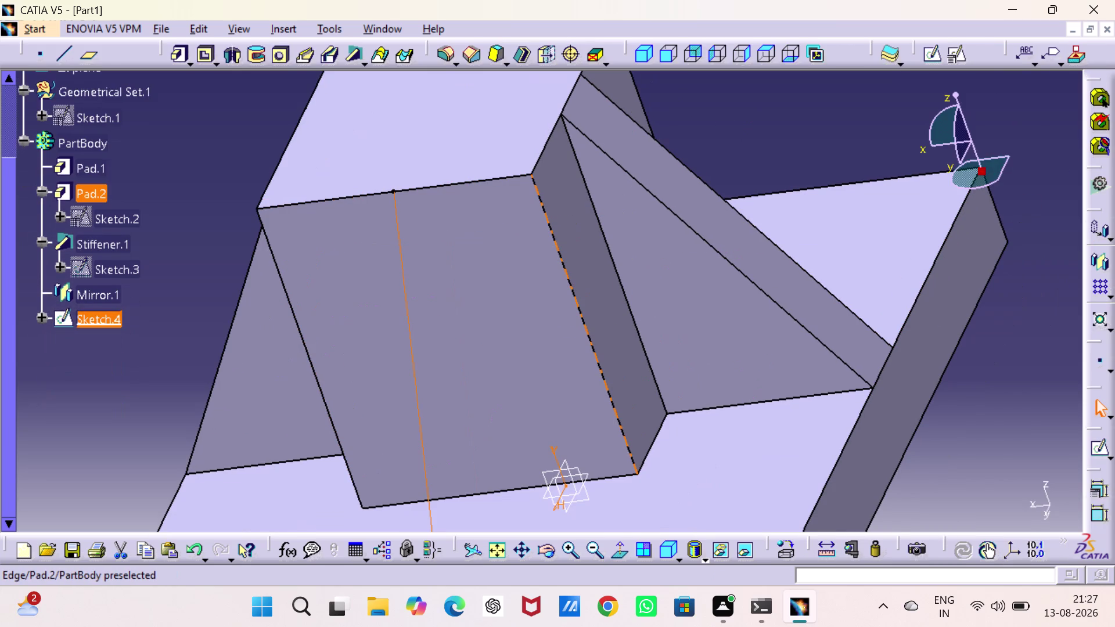
scroll(up, 3)
double_click(590, 546)
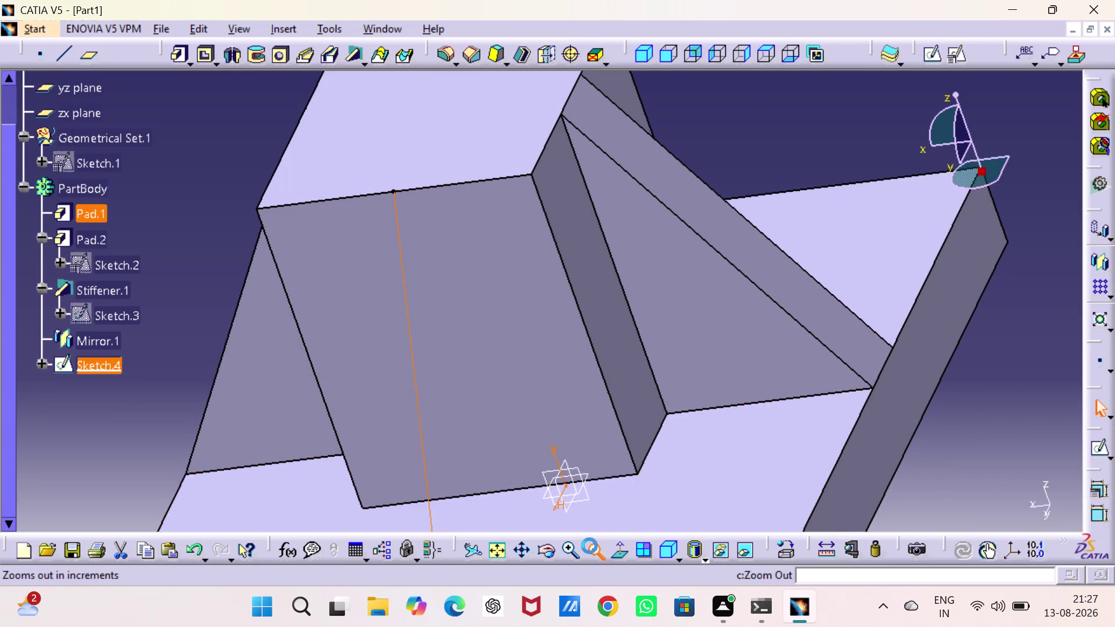
click(906, 334)
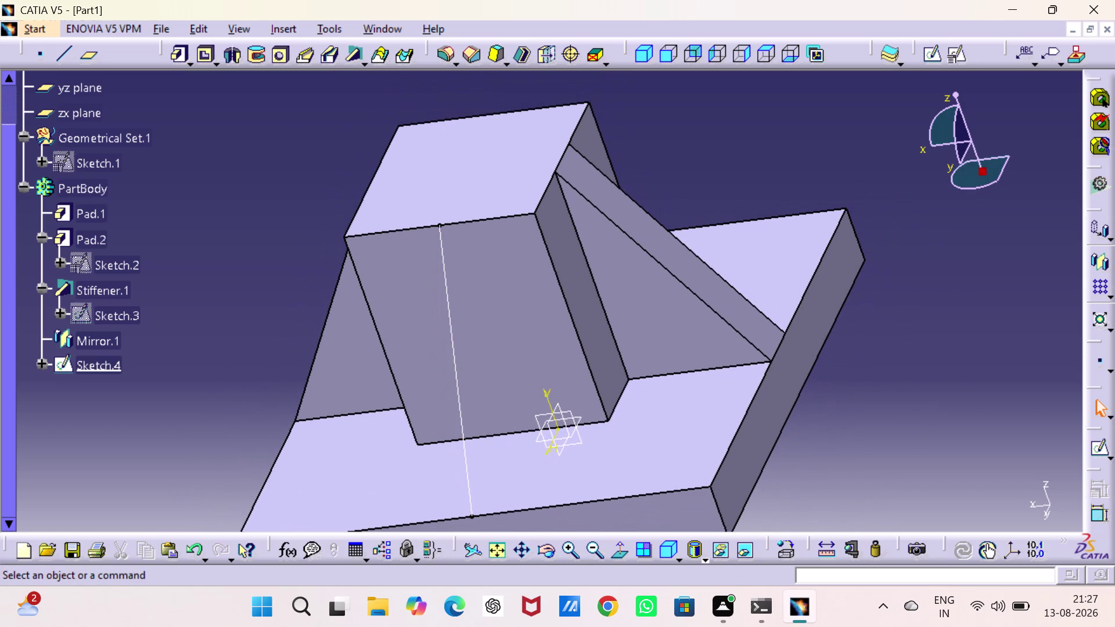
click(444, 280)
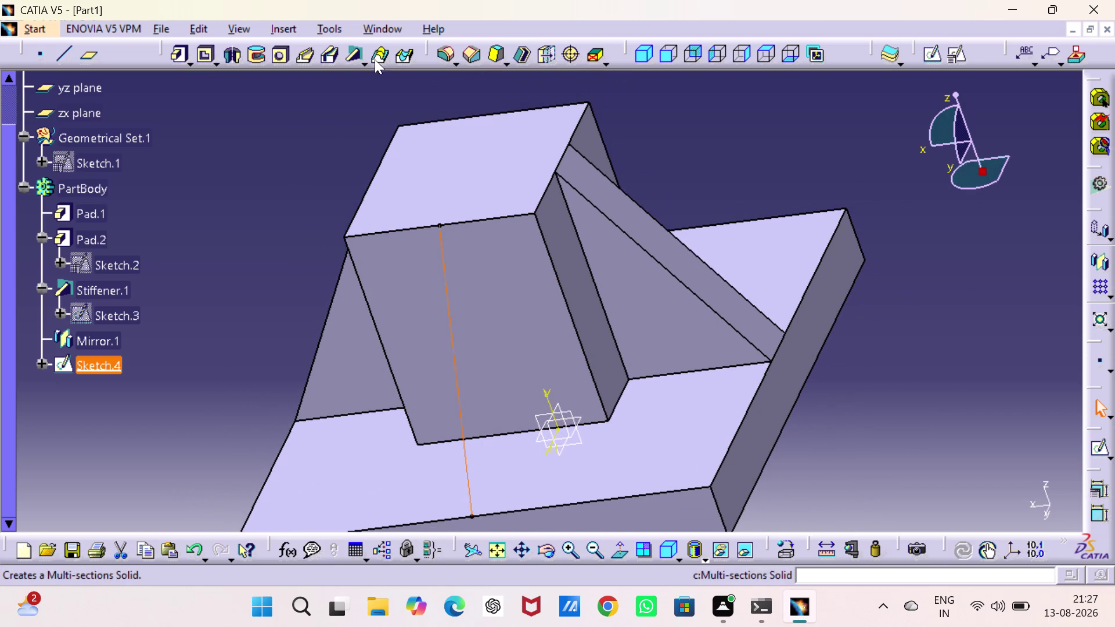
click(357, 53)
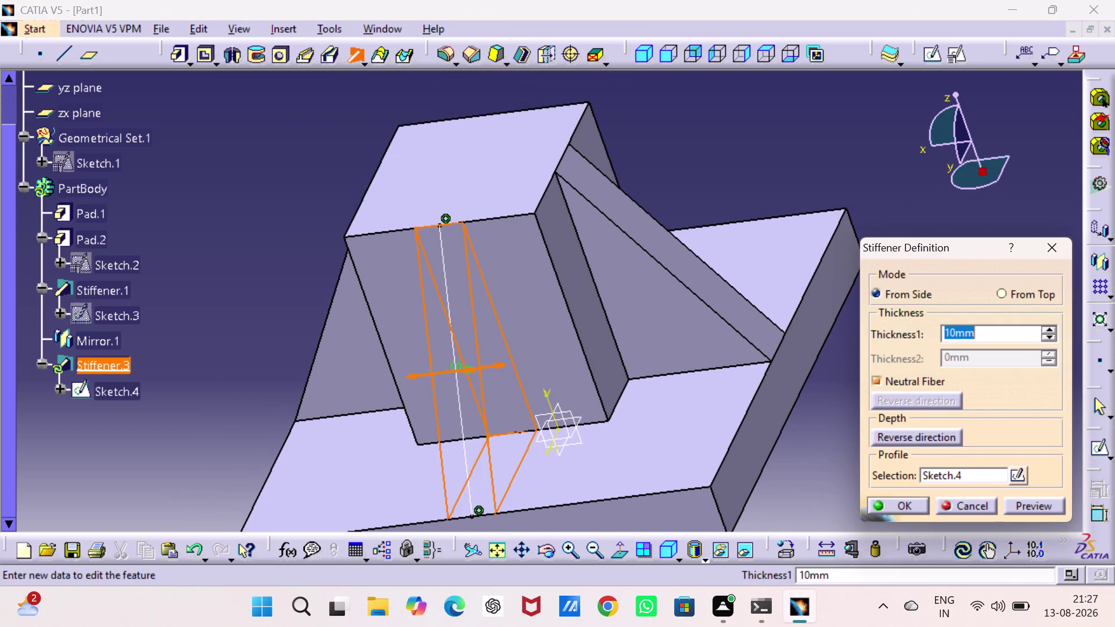
click(912, 505)
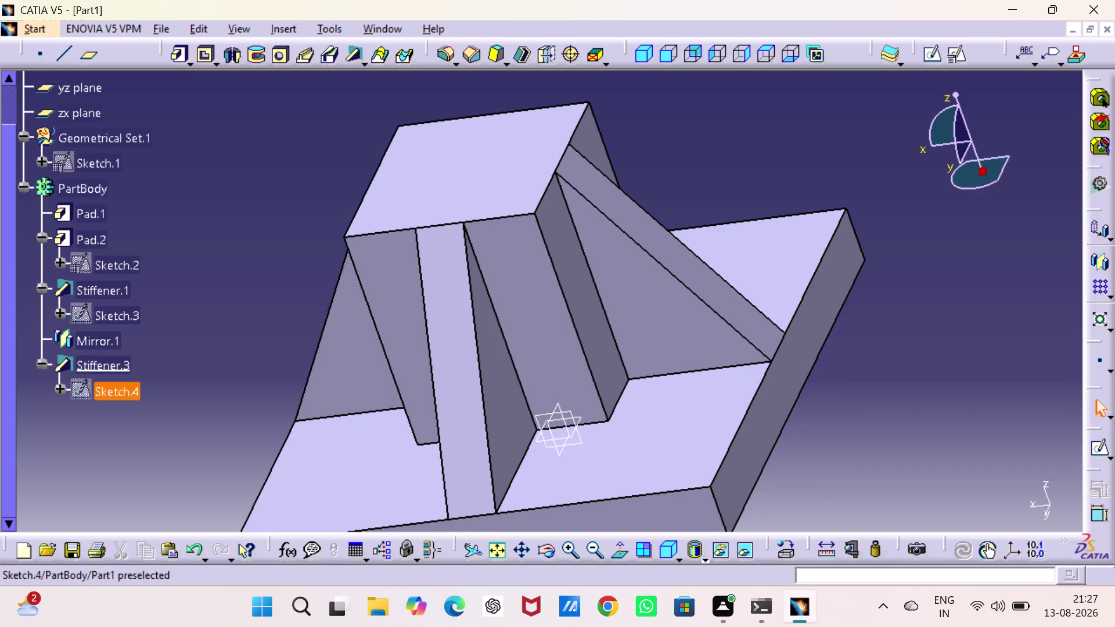
Select the new Stiffener.3 rib in the specification tree.
click(106, 361)
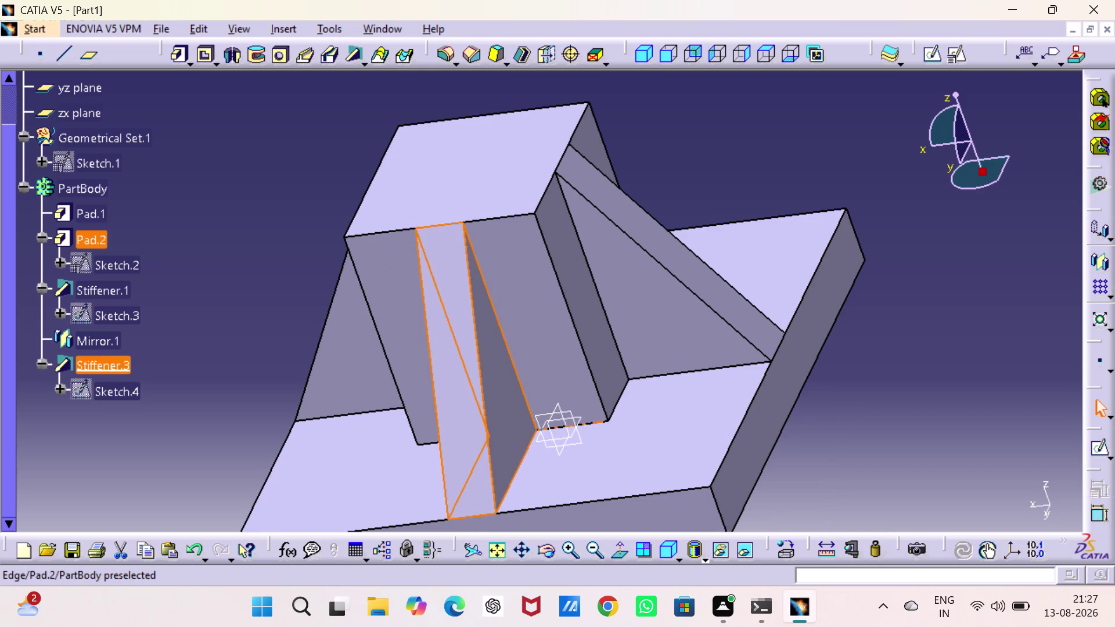
click(576, 414)
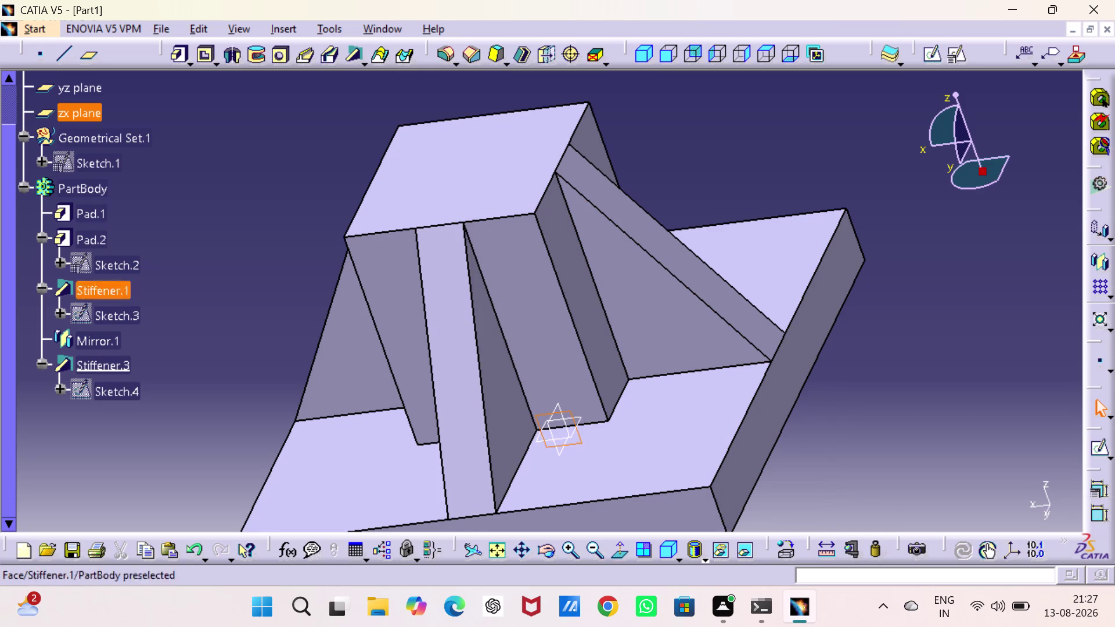
click(88, 360)
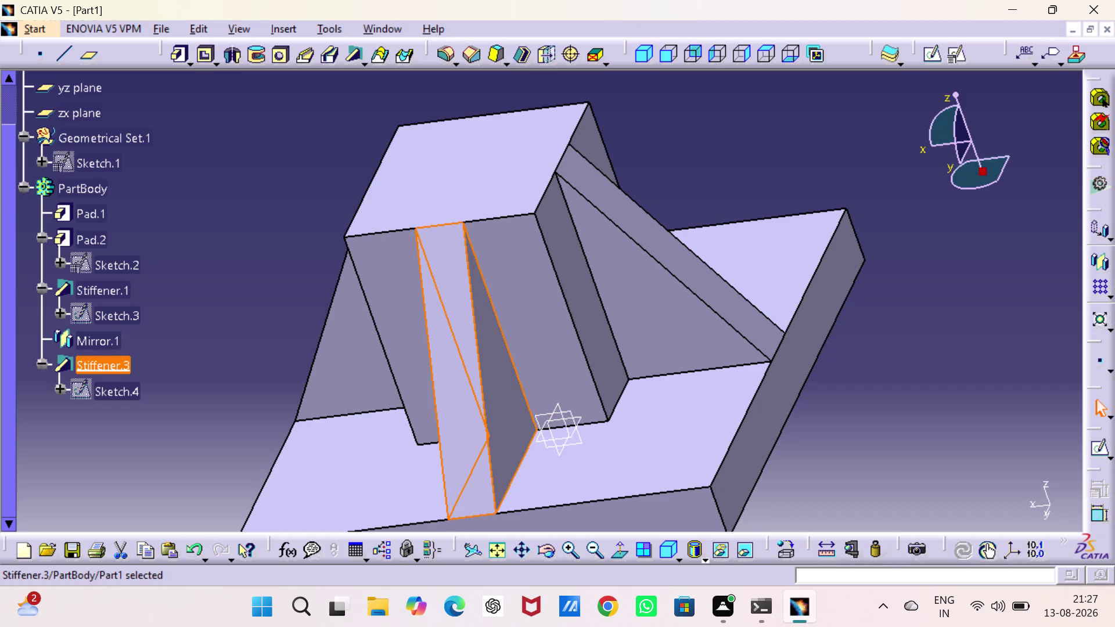
click(1101, 258)
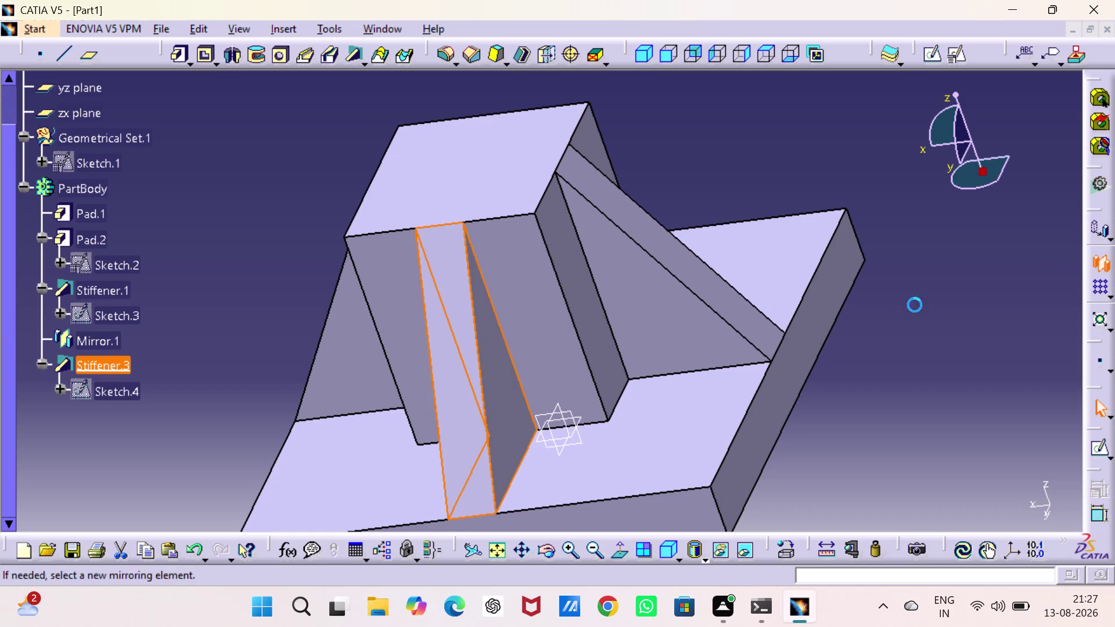
Mirror Stiffener.3 across the zx plane, creating Mirror.2.
click(571, 418)
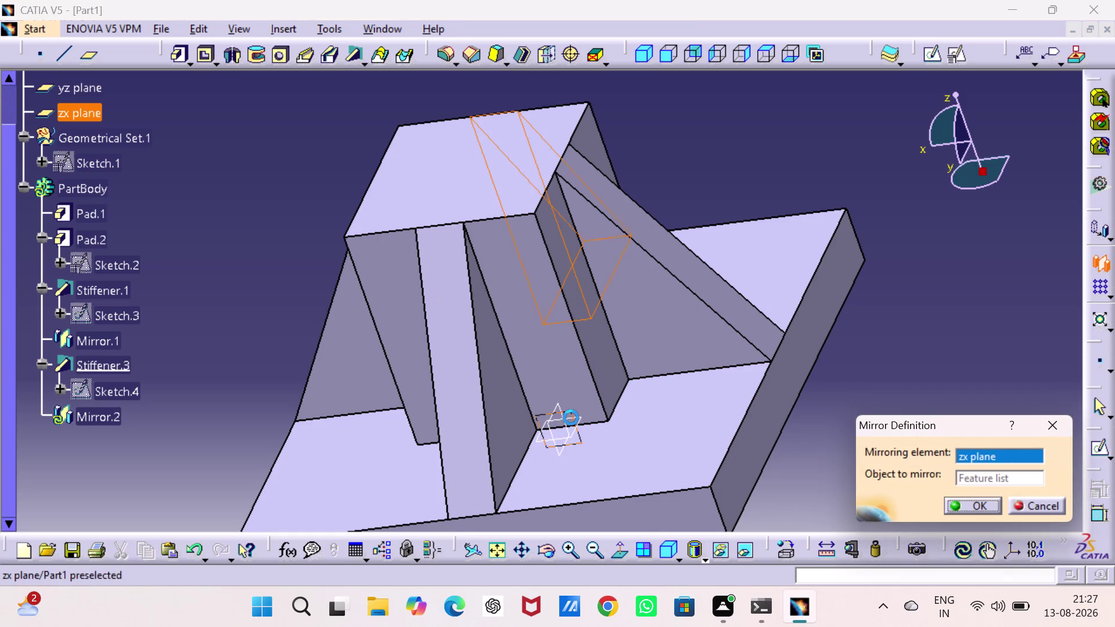
click(972, 509)
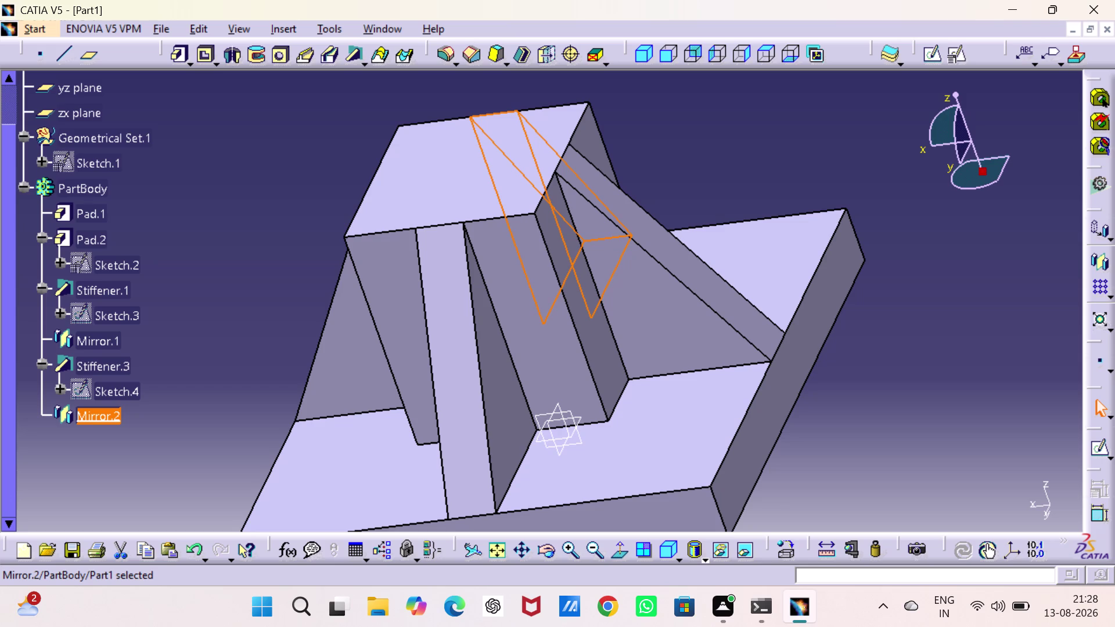
click(978, 348)
Rotate, pan and zoom the finished ribbed part into a centred isometric view.
middle_drag(951, 337, 931, 388)
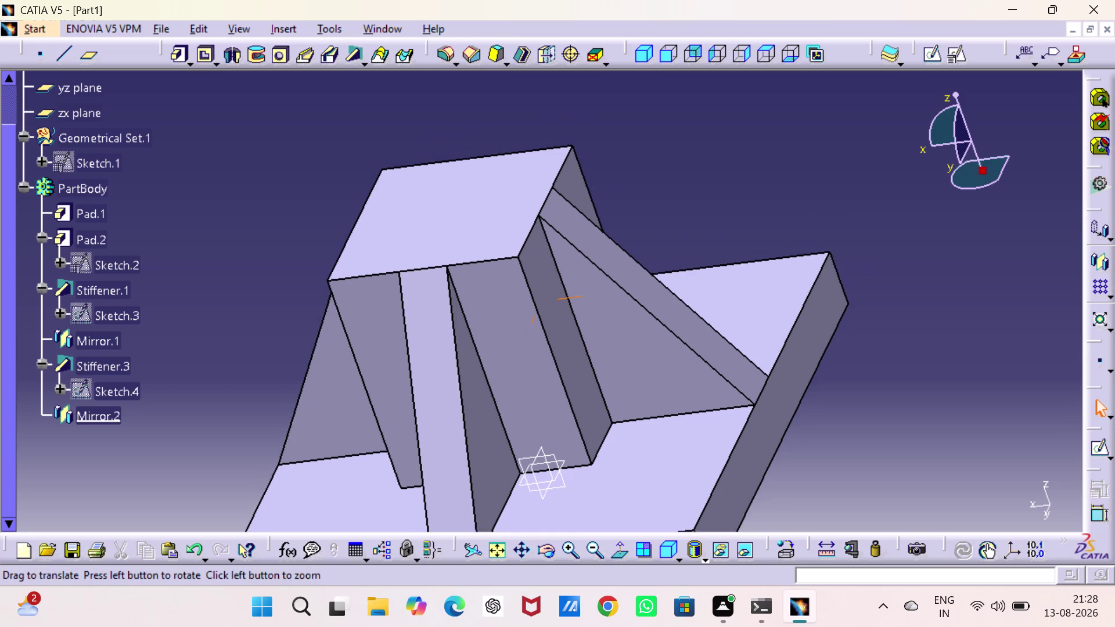
middle_drag(930, 388, 516, 379)
right_drag(917, 364, 516, 379)
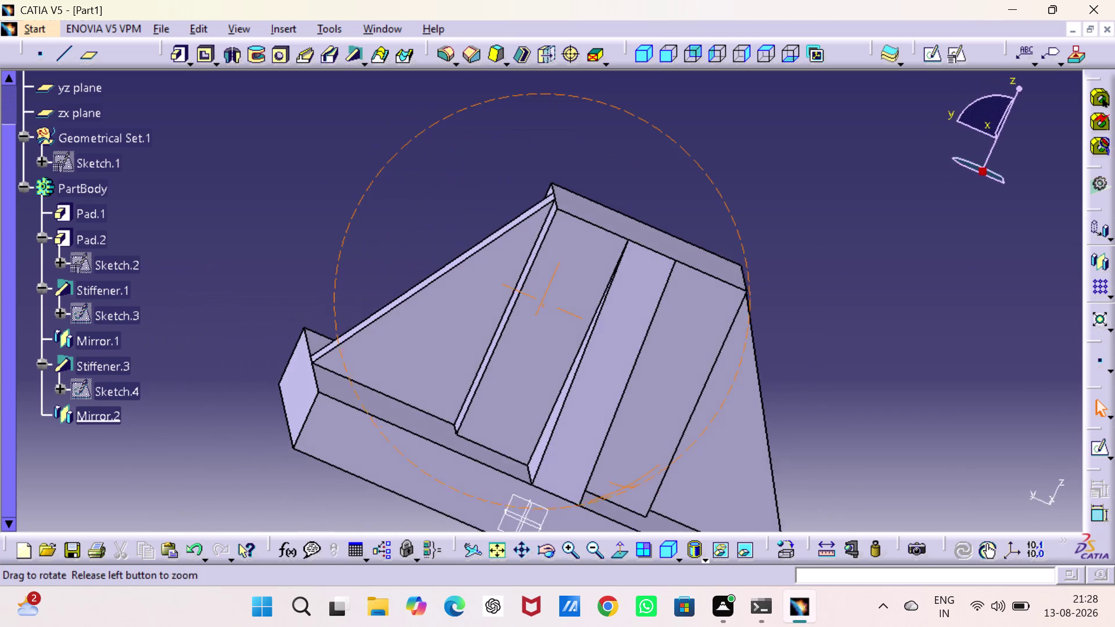
middle_drag(516, 379, 776, 416)
right_drag(517, 378, 776, 415)
click(648, 55)
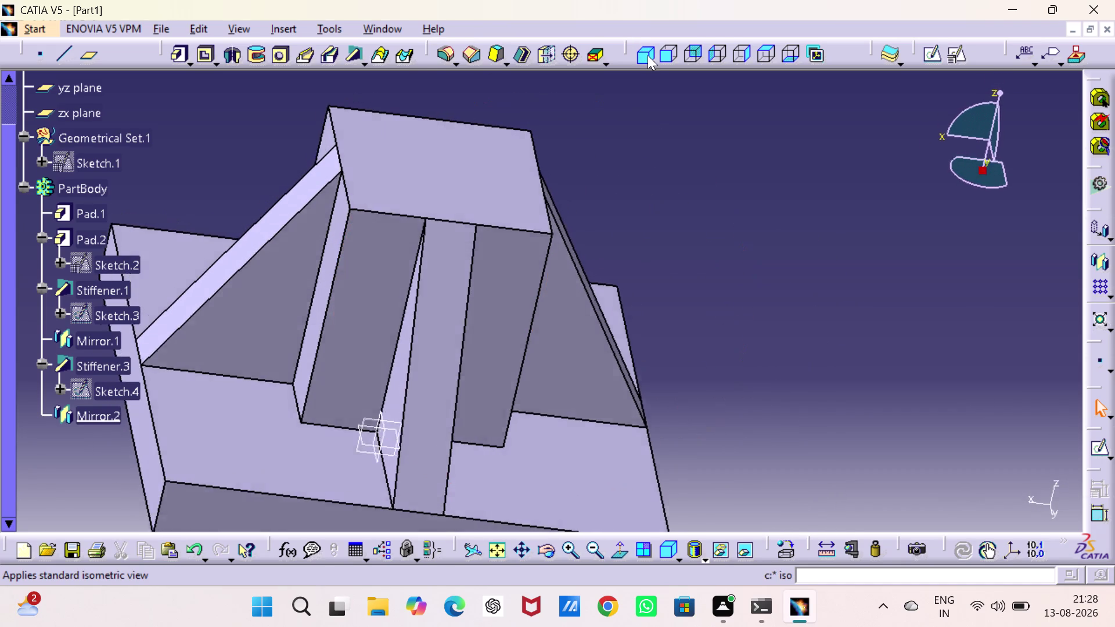
middle_drag(643, 229, 719, 116)
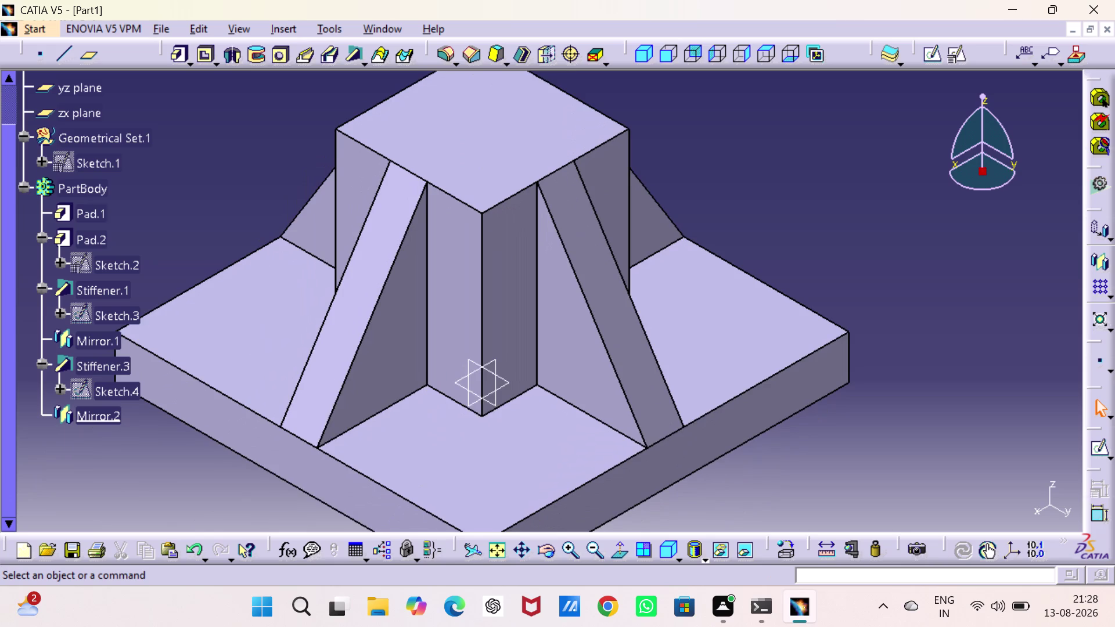
middle_drag(720, 117, 751, 103)
click(594, 548)
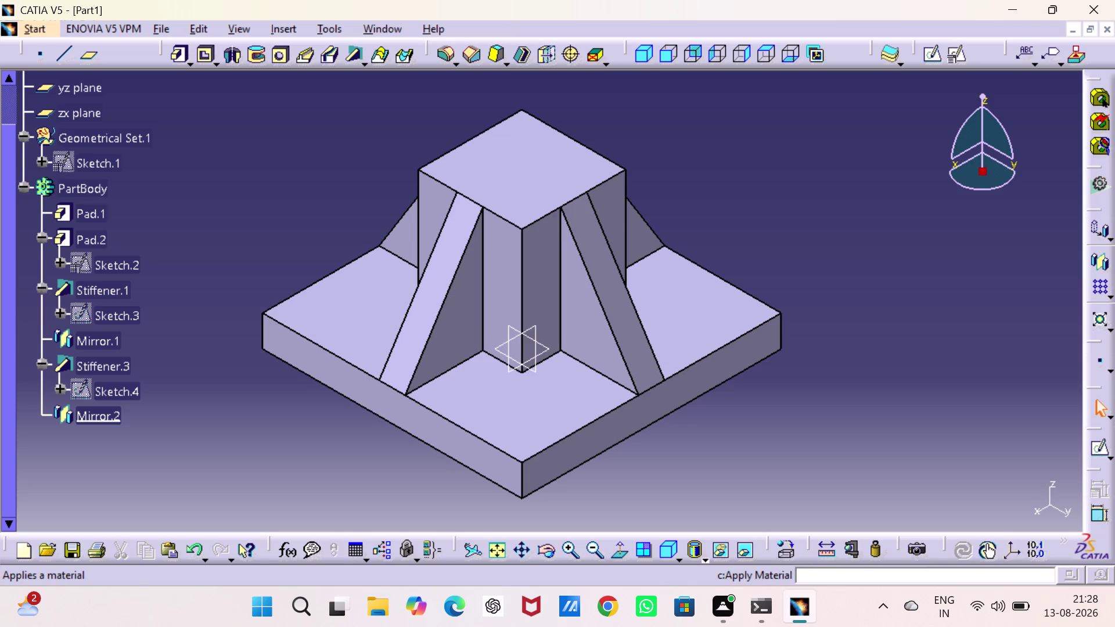
scroll(up, 3)
scroll(down, 3)
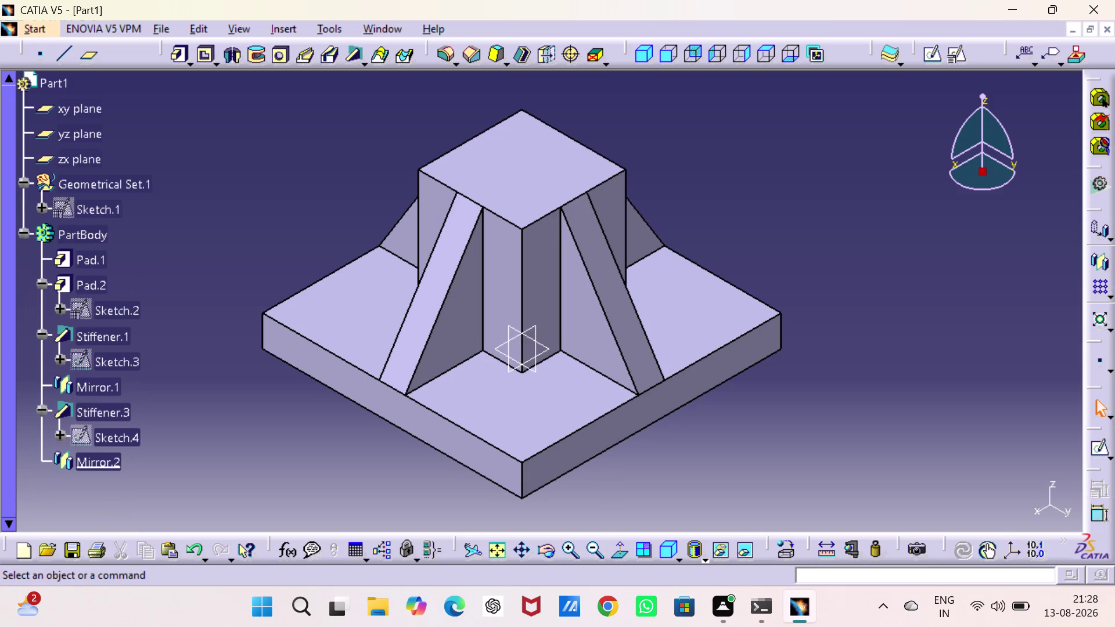
click(790, 549)
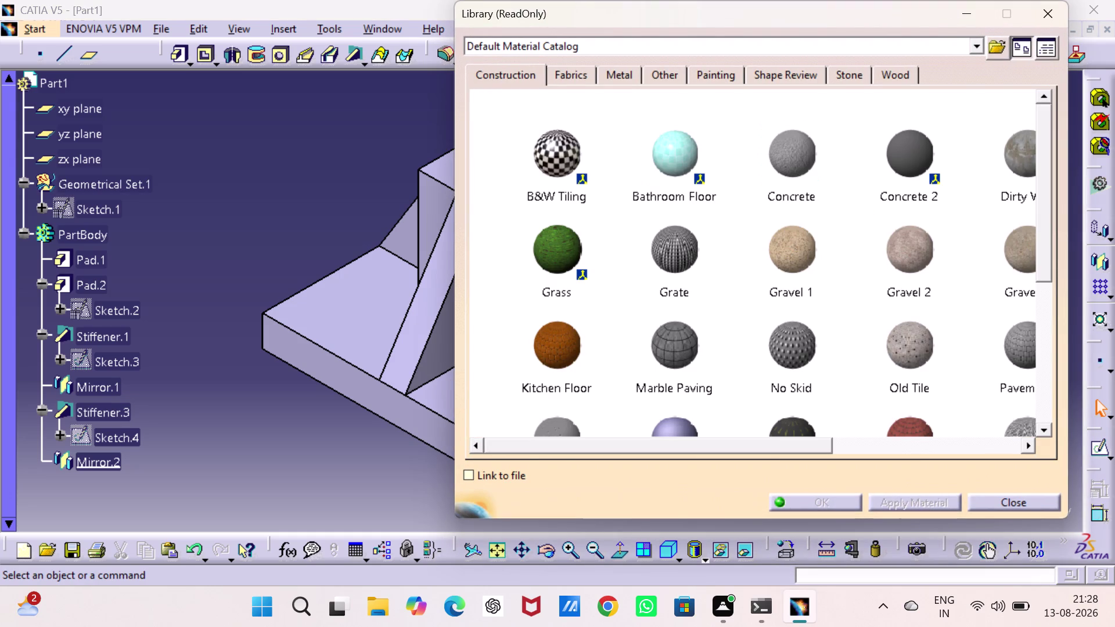
Try Brushed metal 2, Eroded metal 1 and Magnesium from the Metal tab on PartBody.
click(623, 73)
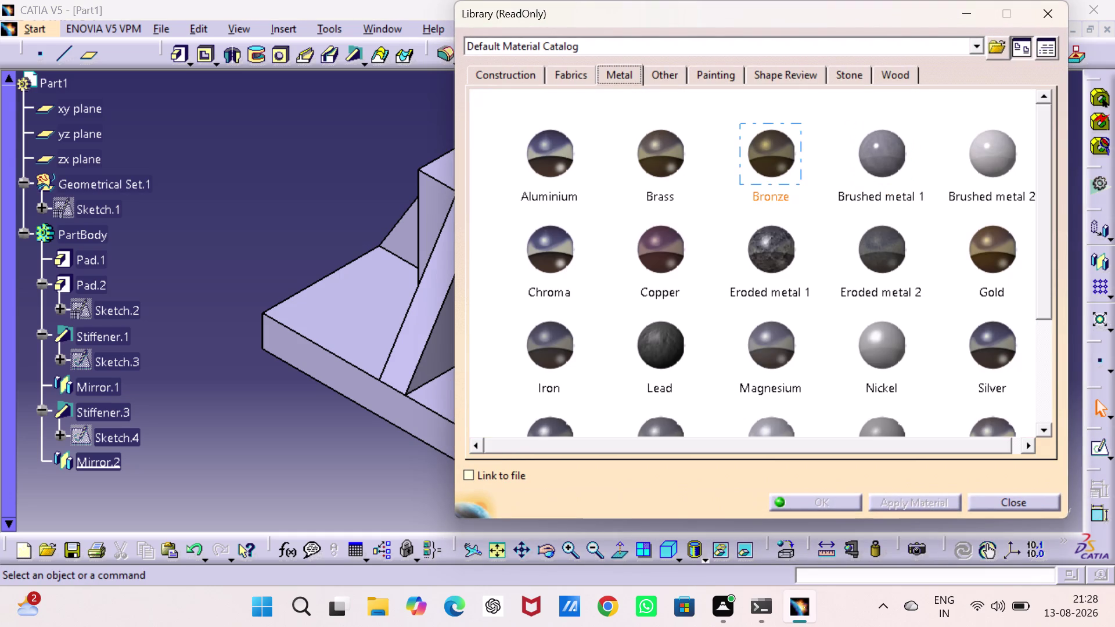
click(973, 169)
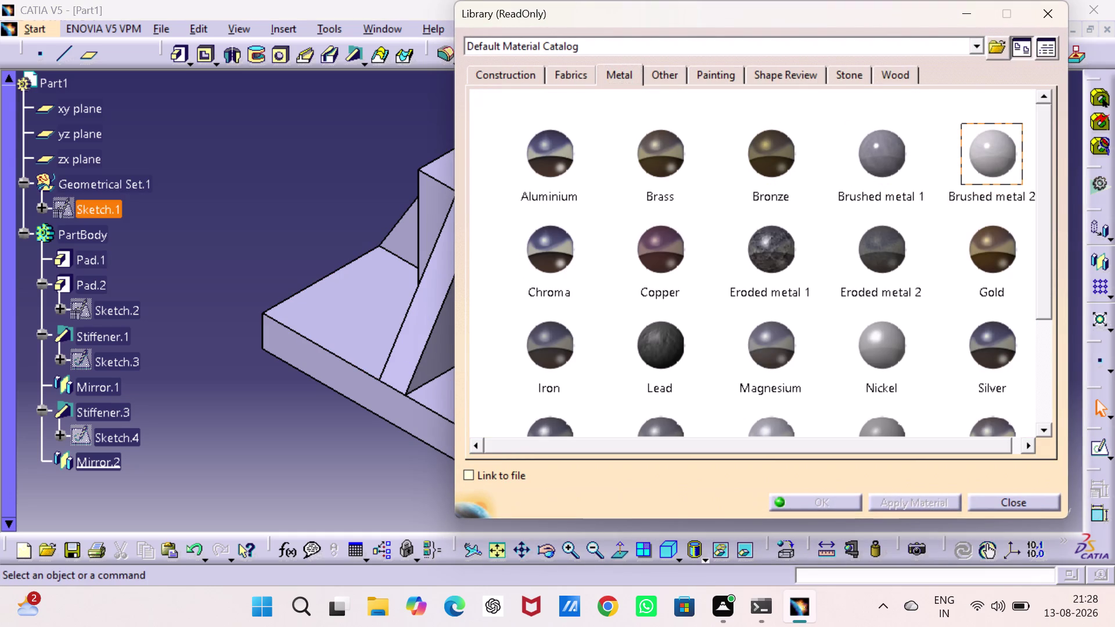
click(77, 226)
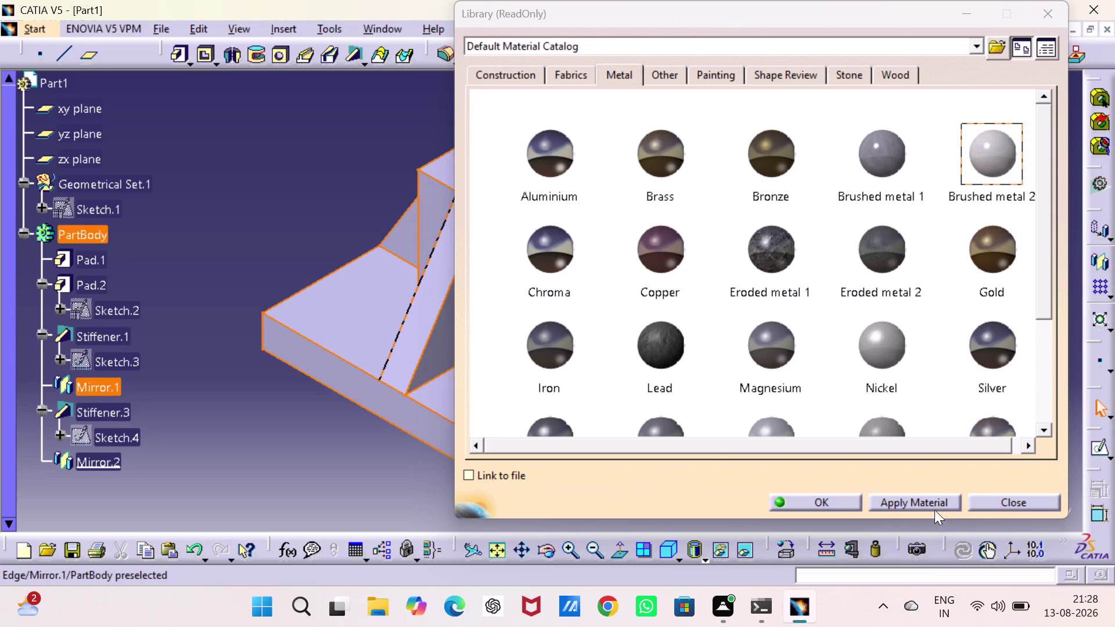
click(933, 502)
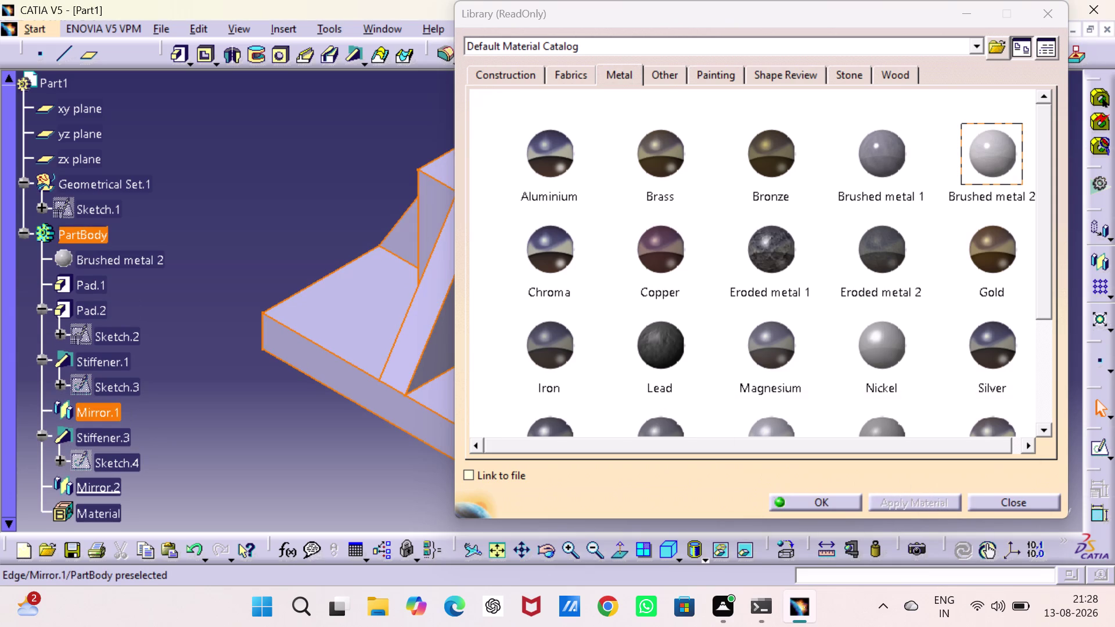
click(762, 259)
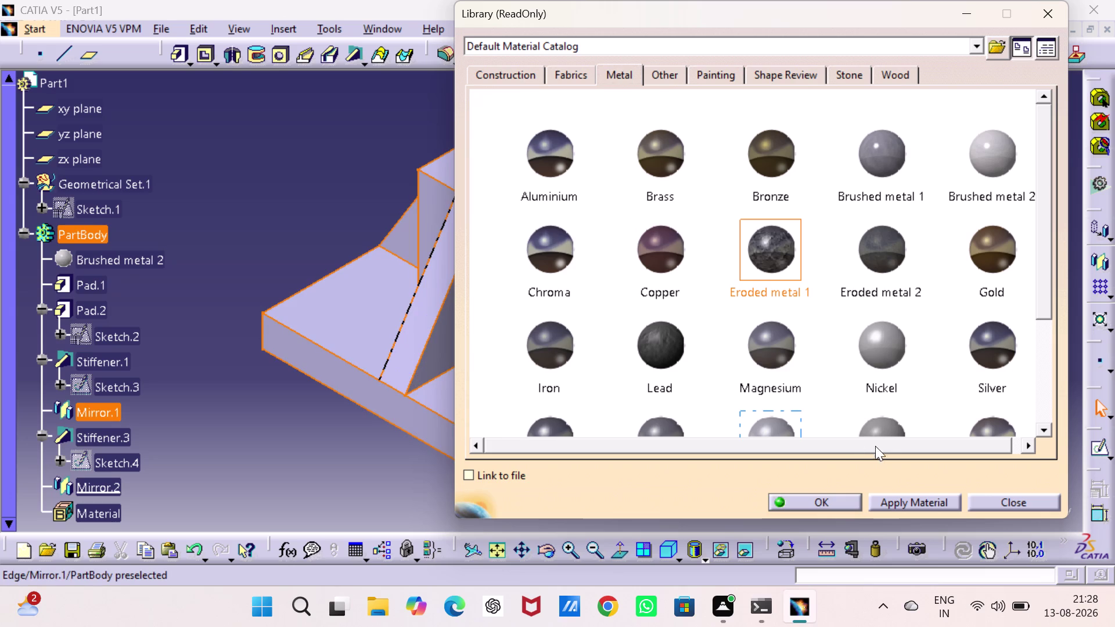
click(900, 499)
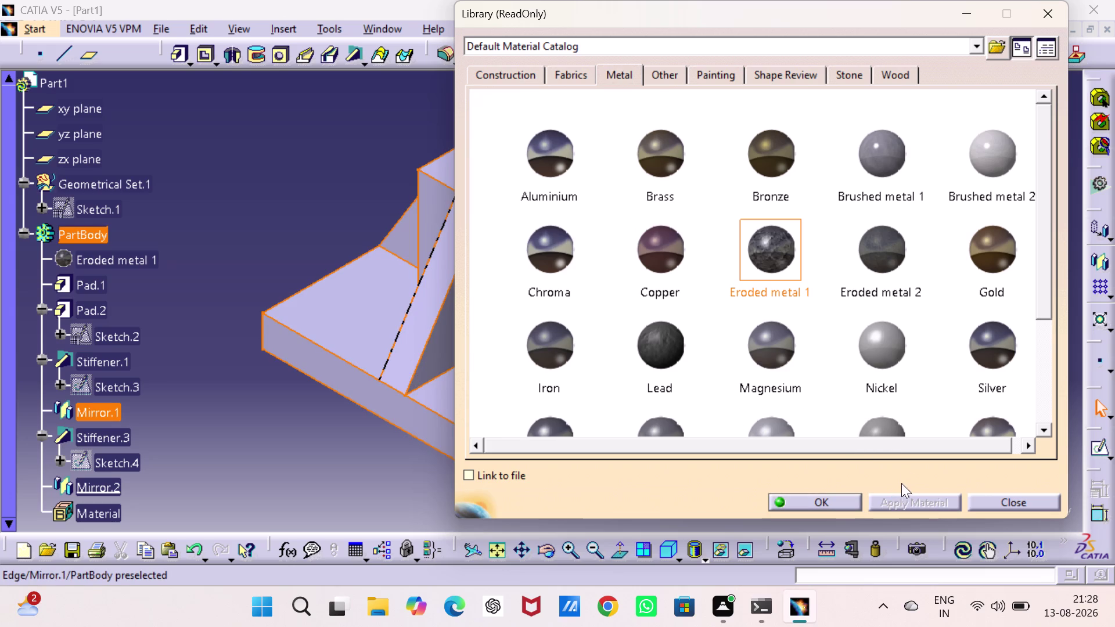
scroll(down, 3)
scroll(down, 3)
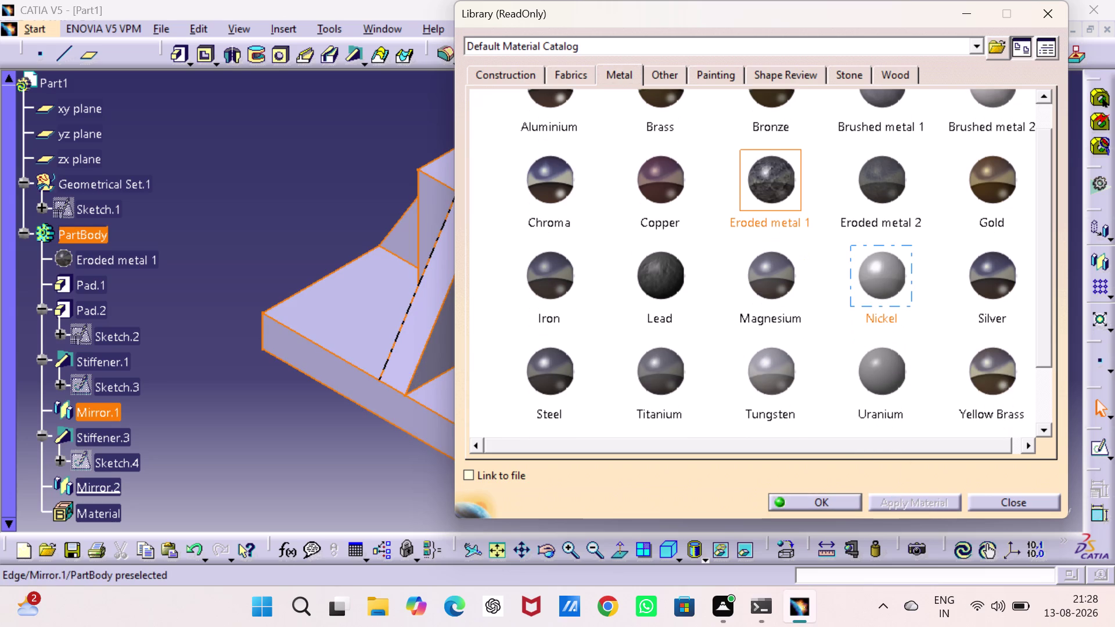
click(769, 284)
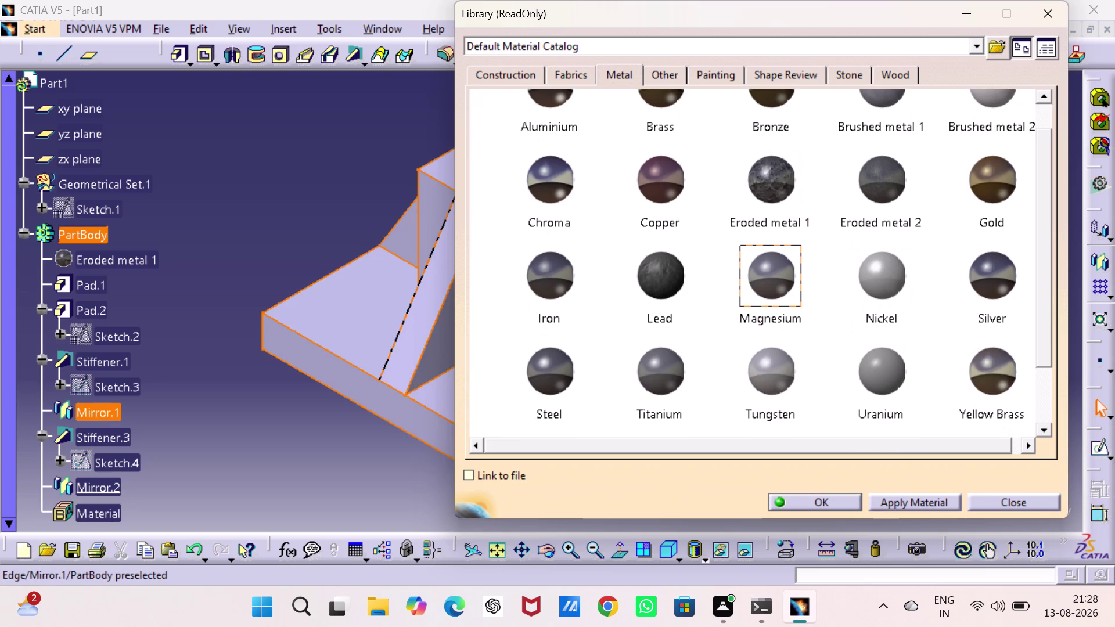
click(927, 503)
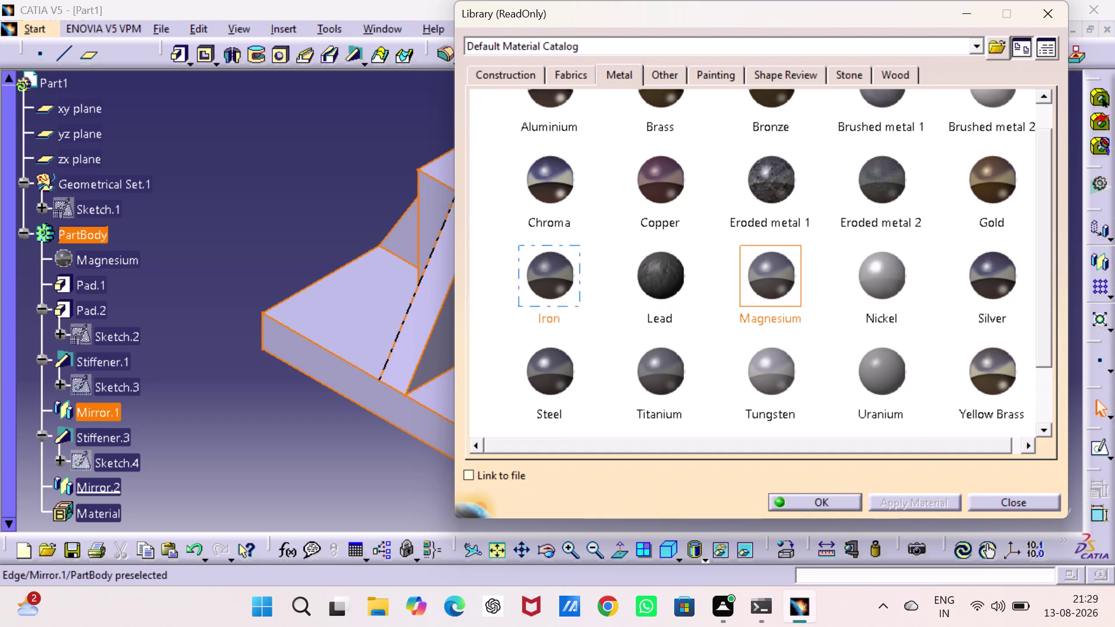
Try Chroma, Brass, Eroded metal 1 again and Lead on the part body.
click(544, 180)
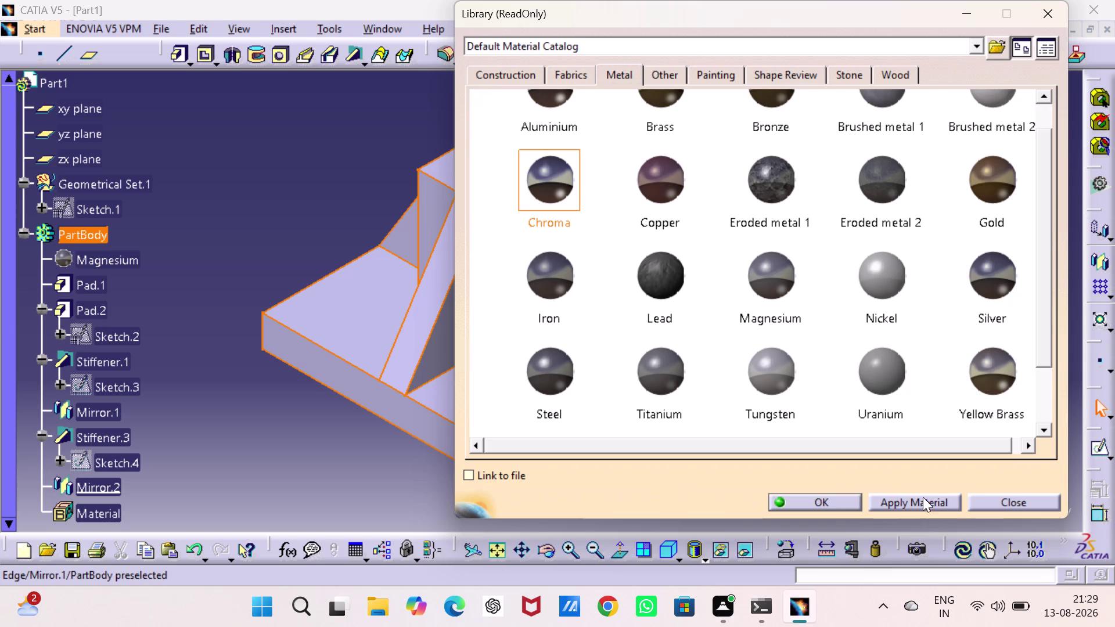
click(923, 498)
scroll(up, 3)
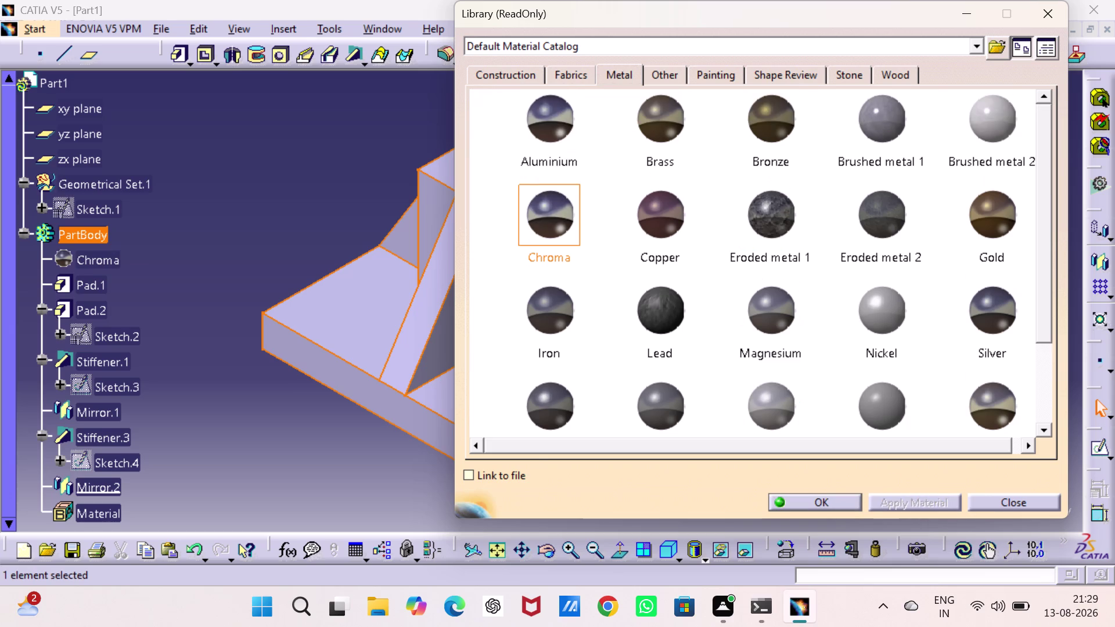
scroll(up, 3)
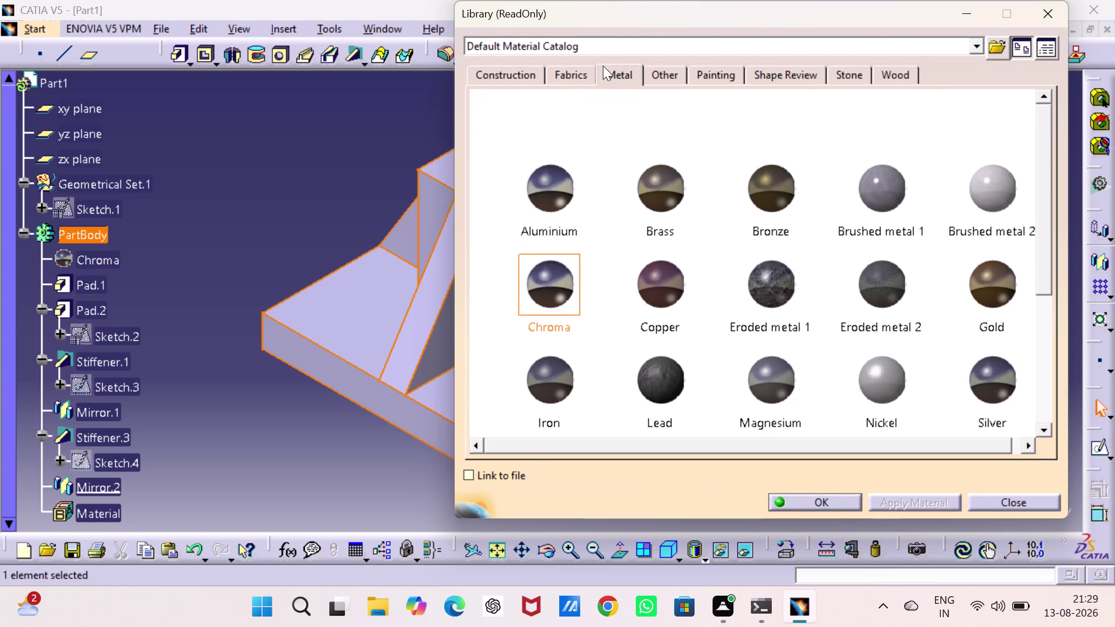
click(616, 68)
click(663, 203)
click(898, 503)
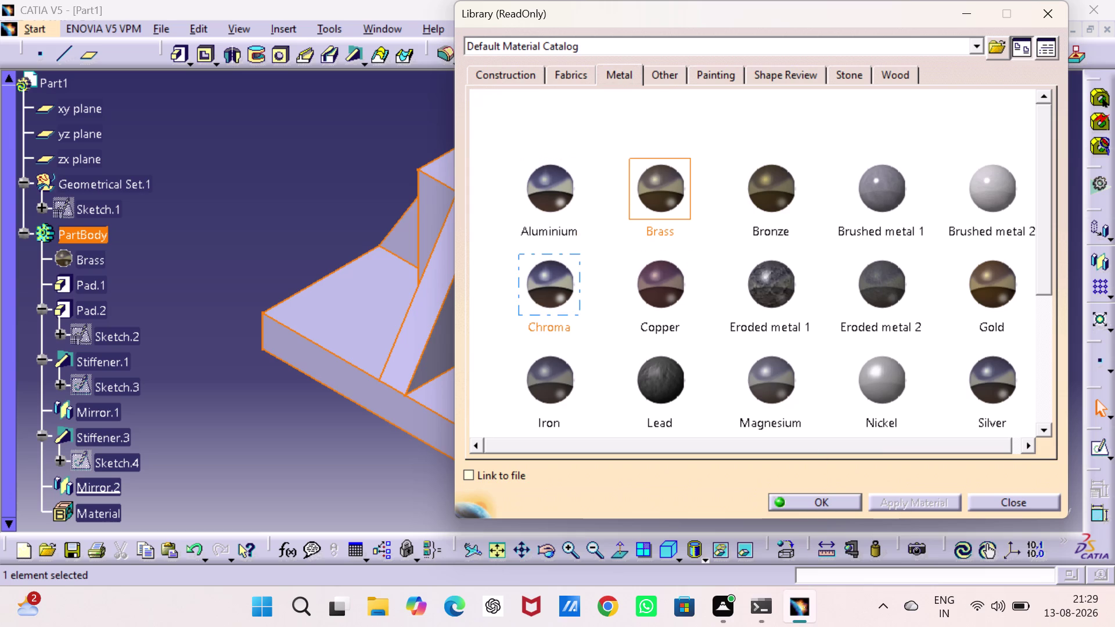
click(776, 290)
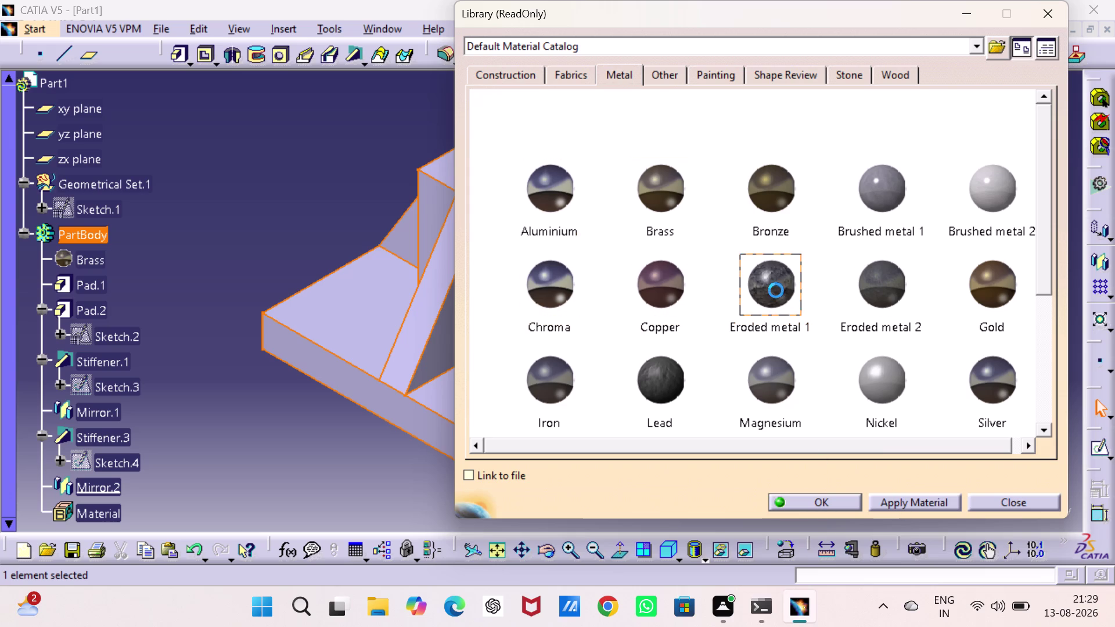
click(908, 497)
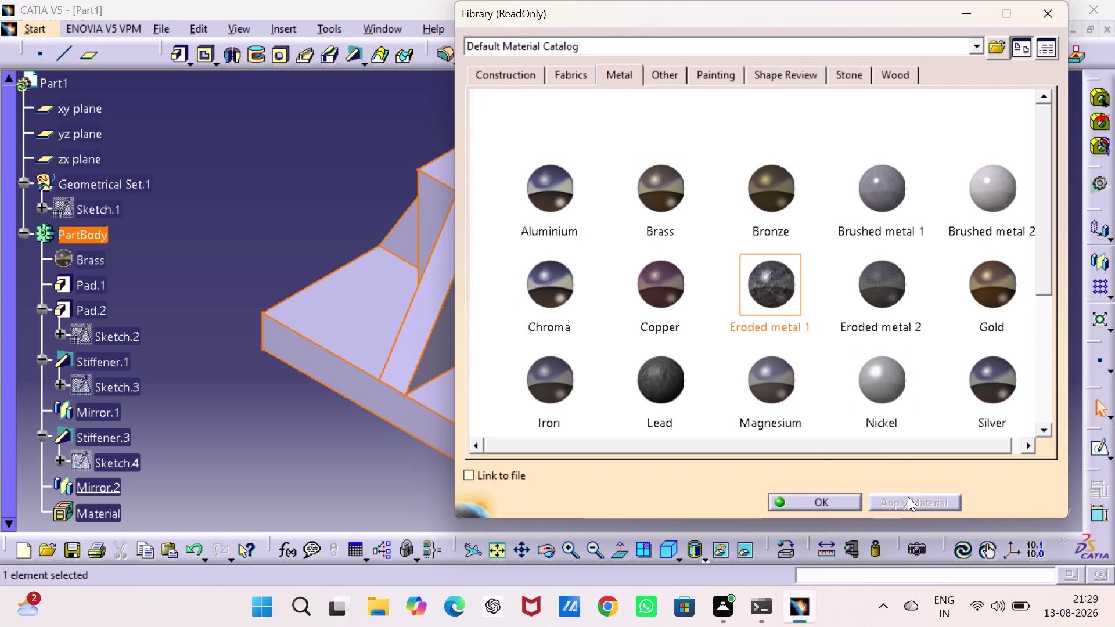
click(657, 375)
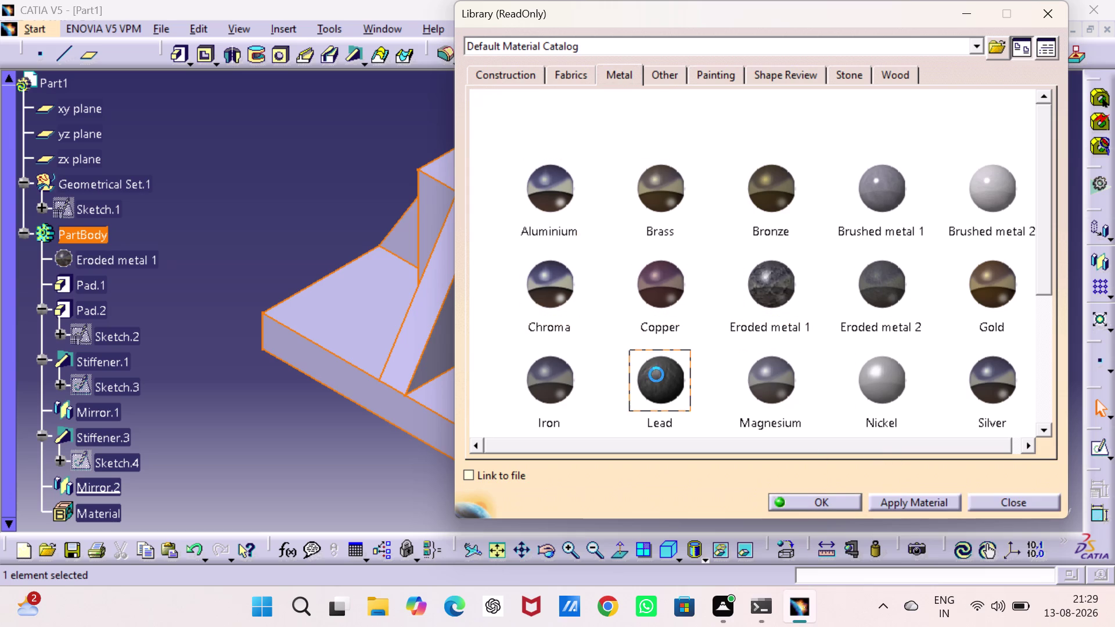
click(918, 499)
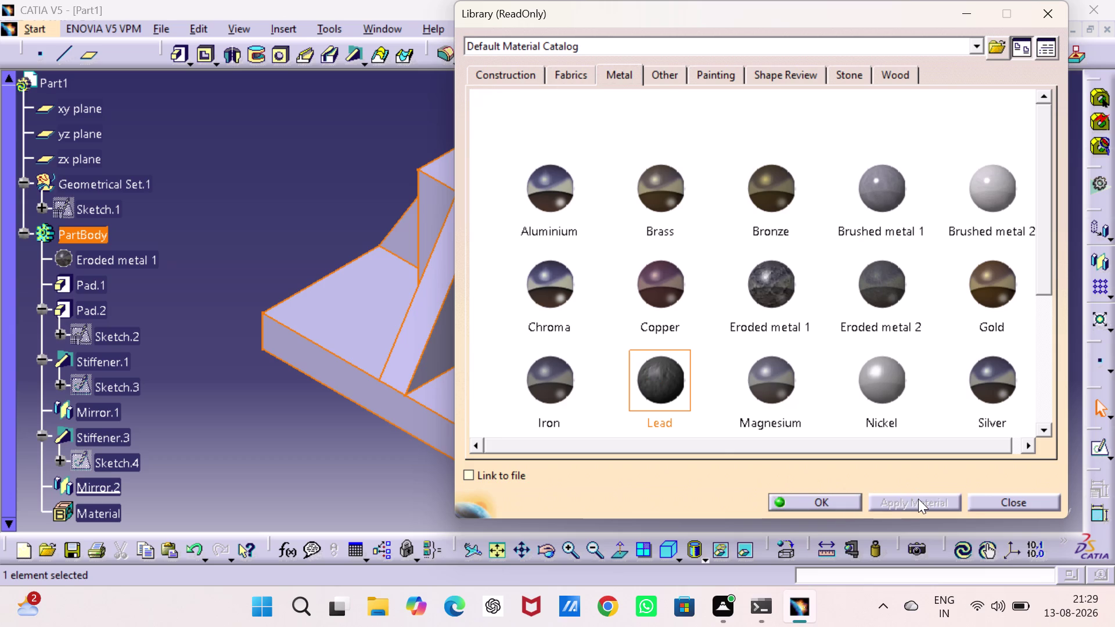
Apply Iron to the part body and close the material library with OK.
scroll(down, 3)
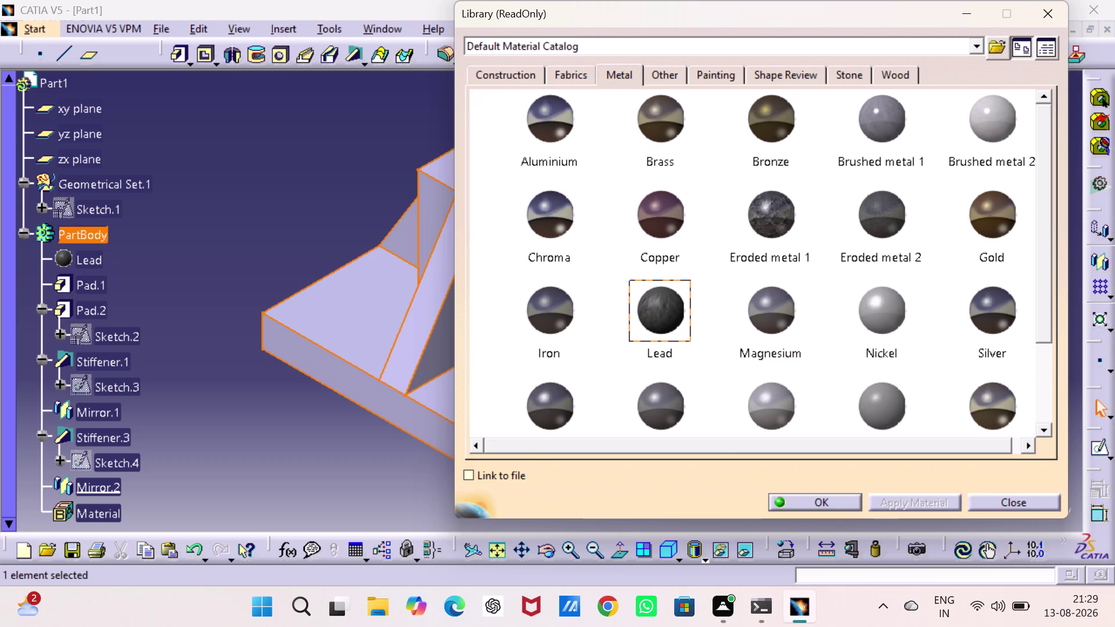
click(553, 305)
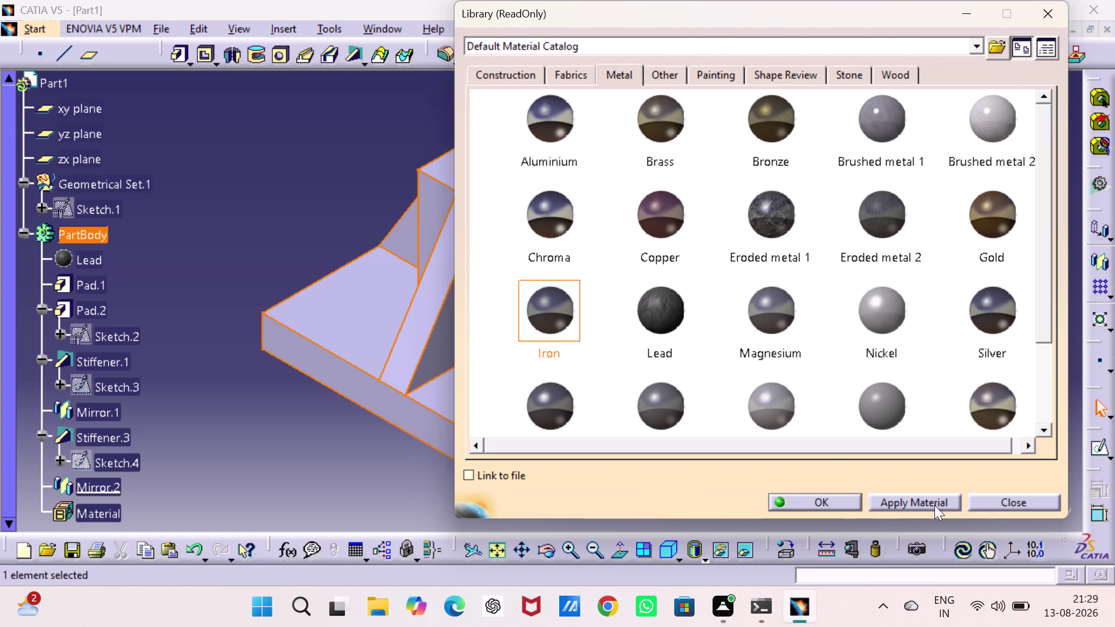
click(919, 503)
click(824, 497)
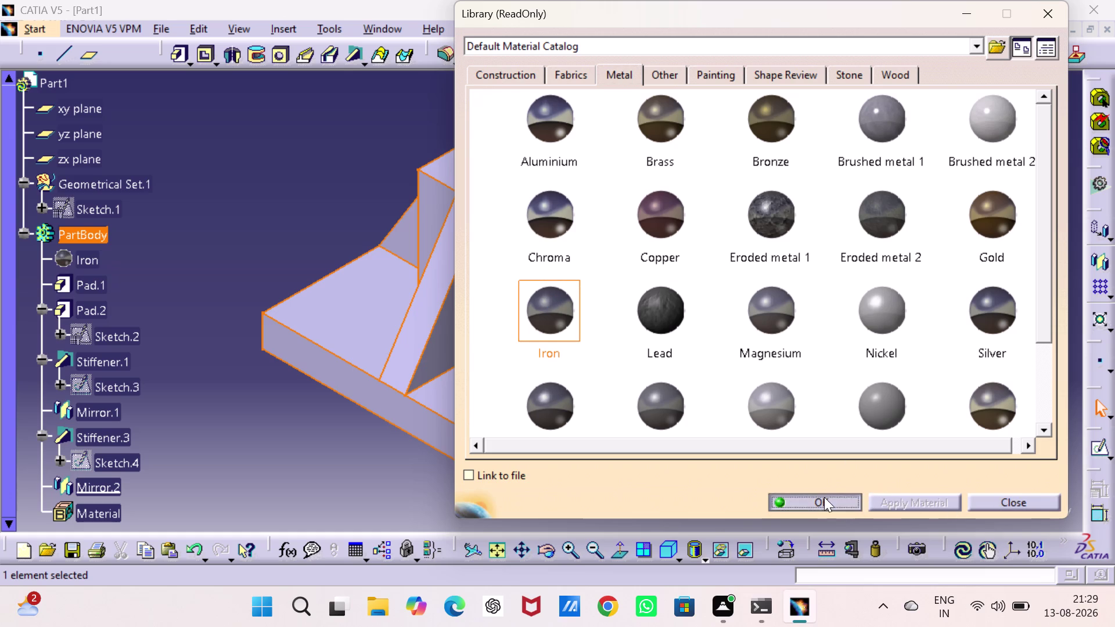
click(796, 355)
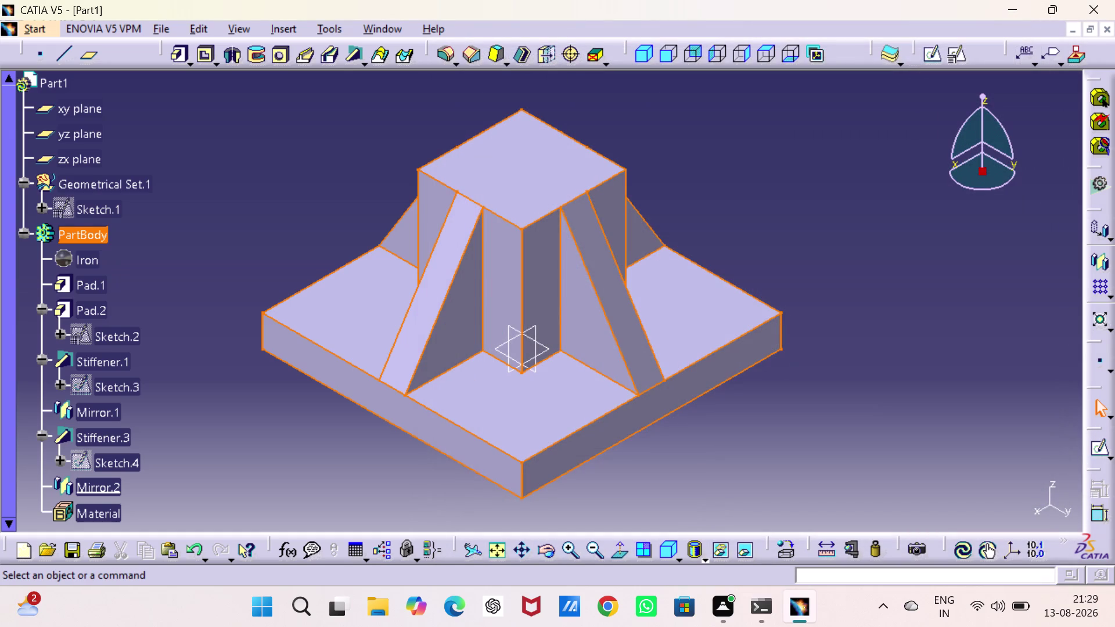
click(705, 556)
click(718, 422)
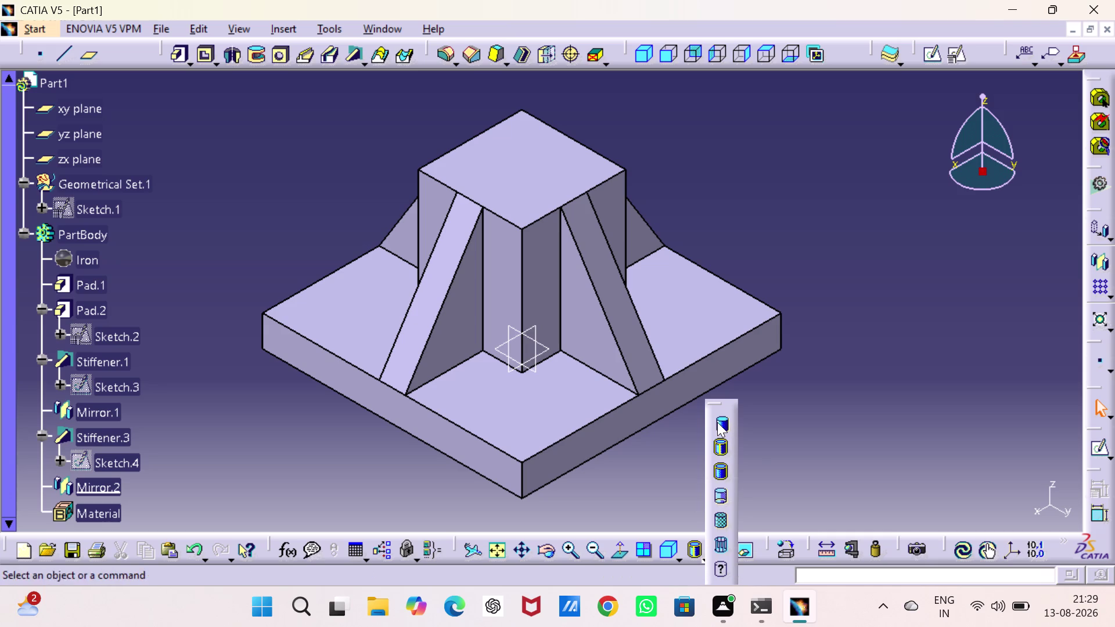
click(706, 562)
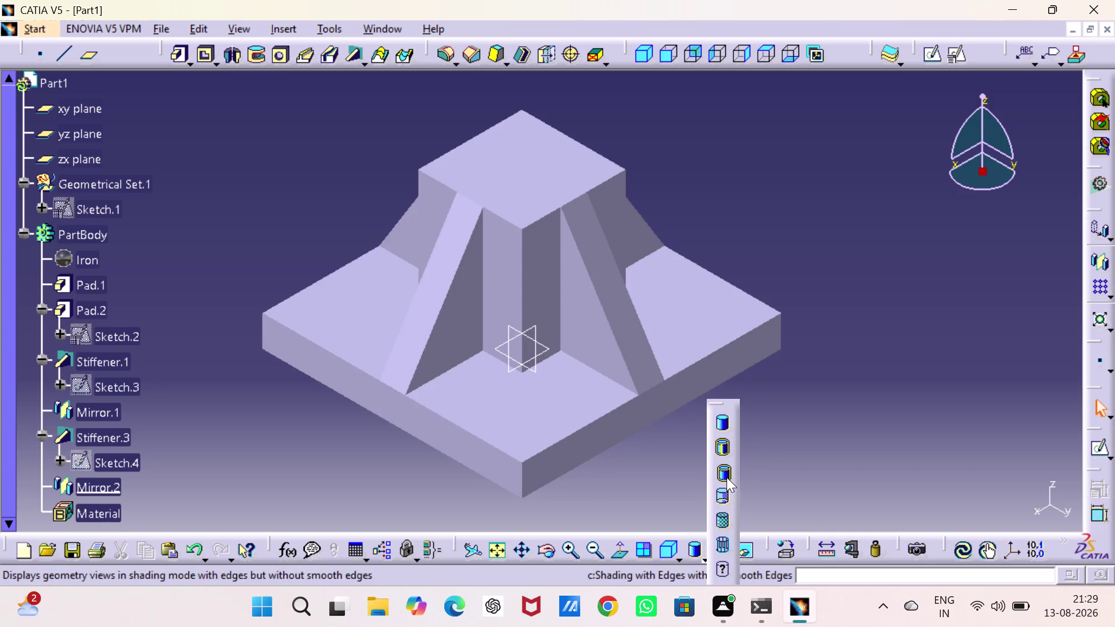
click(726, 477)
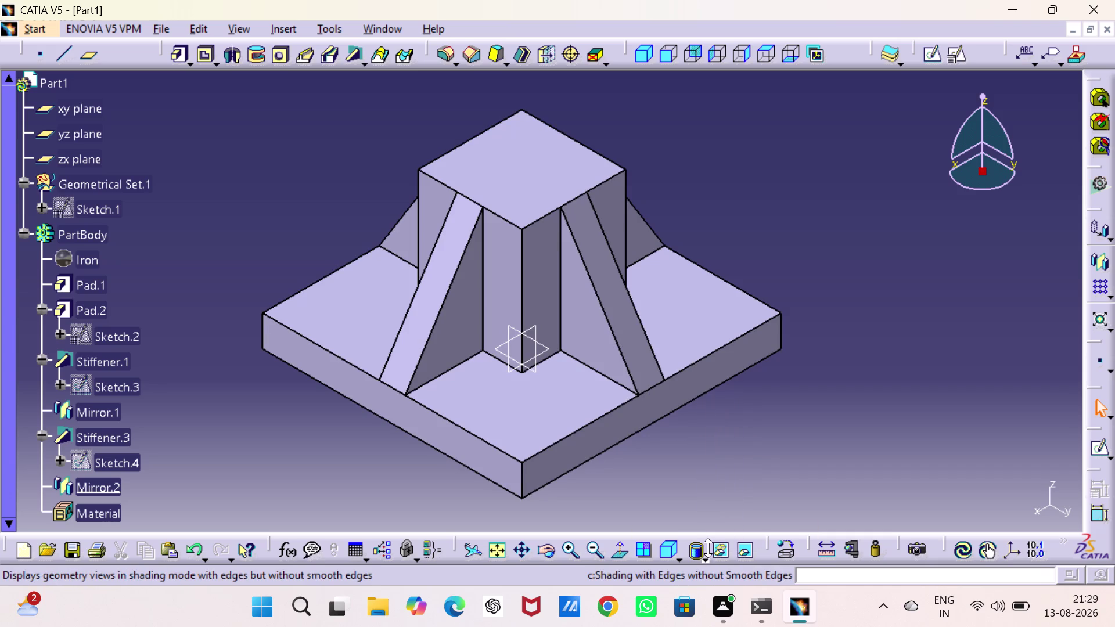
click(707, 555)
click(717, 450)
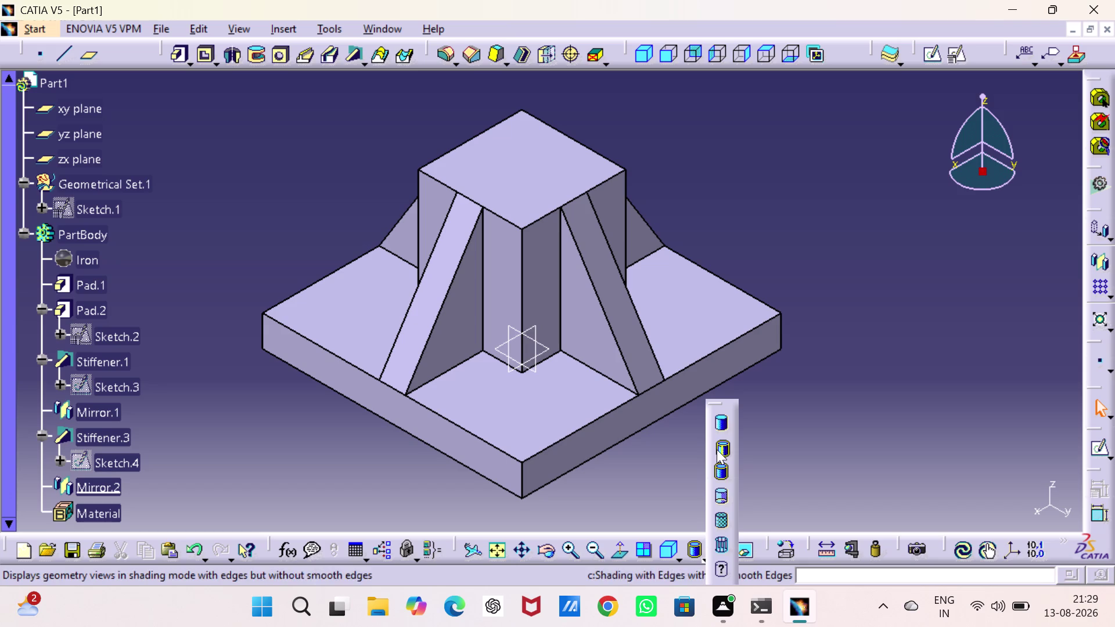
click(707, 556)
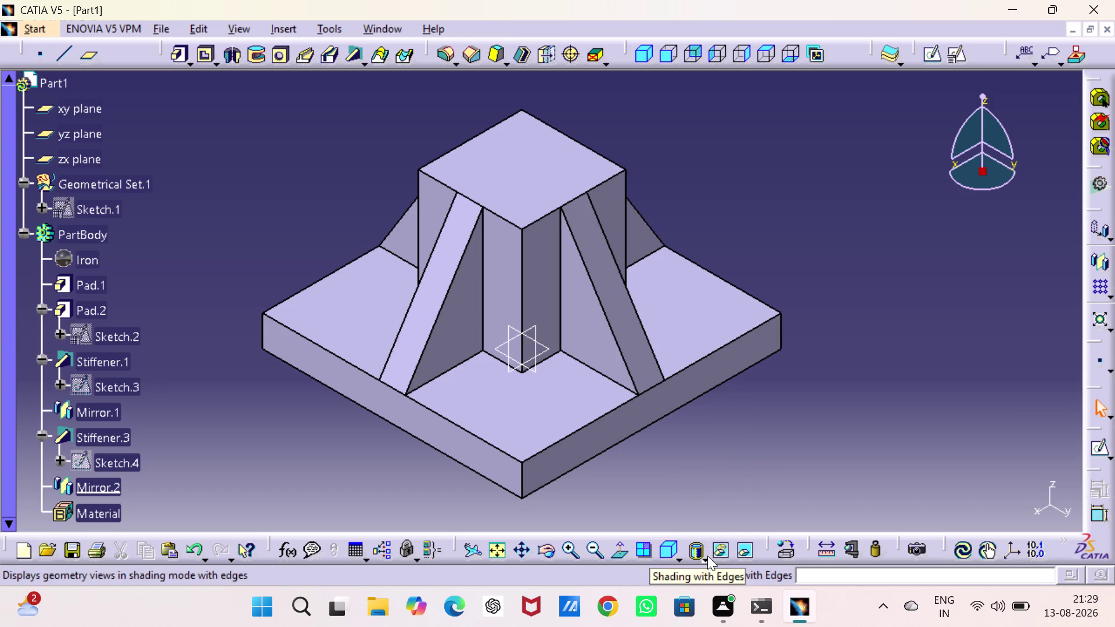
click(720, 498)
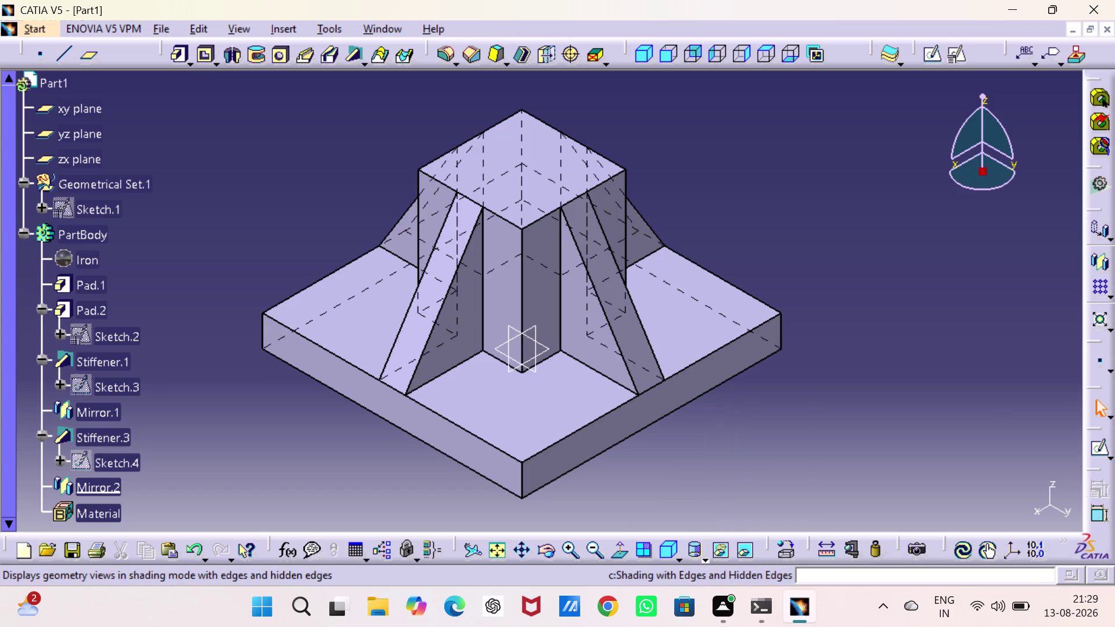
click(758, 400)
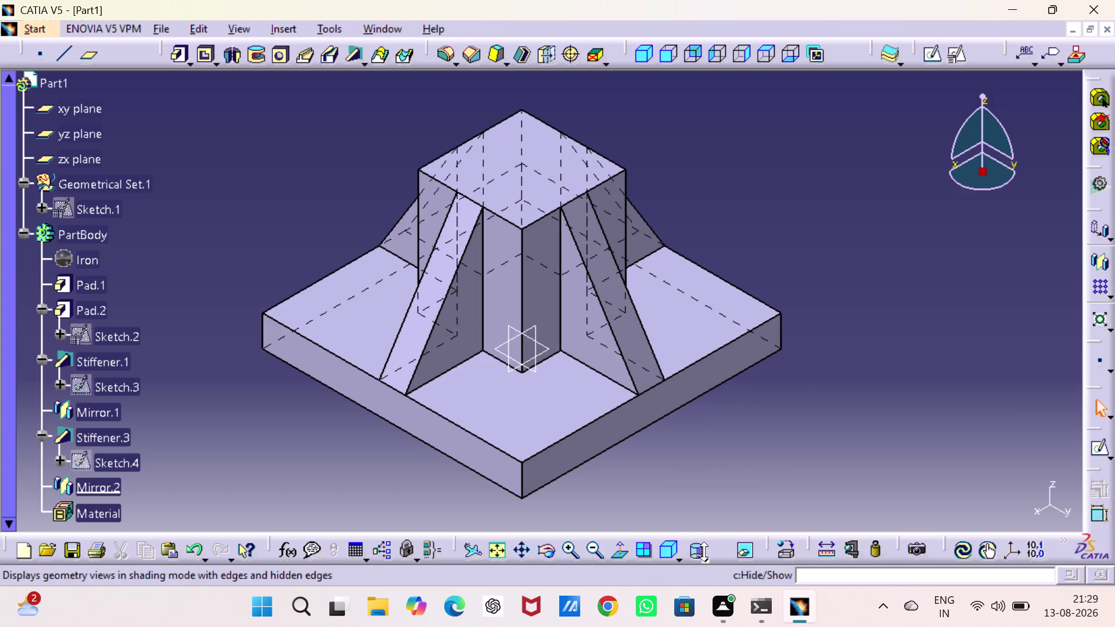
click(704, 552)
click(719, 523)
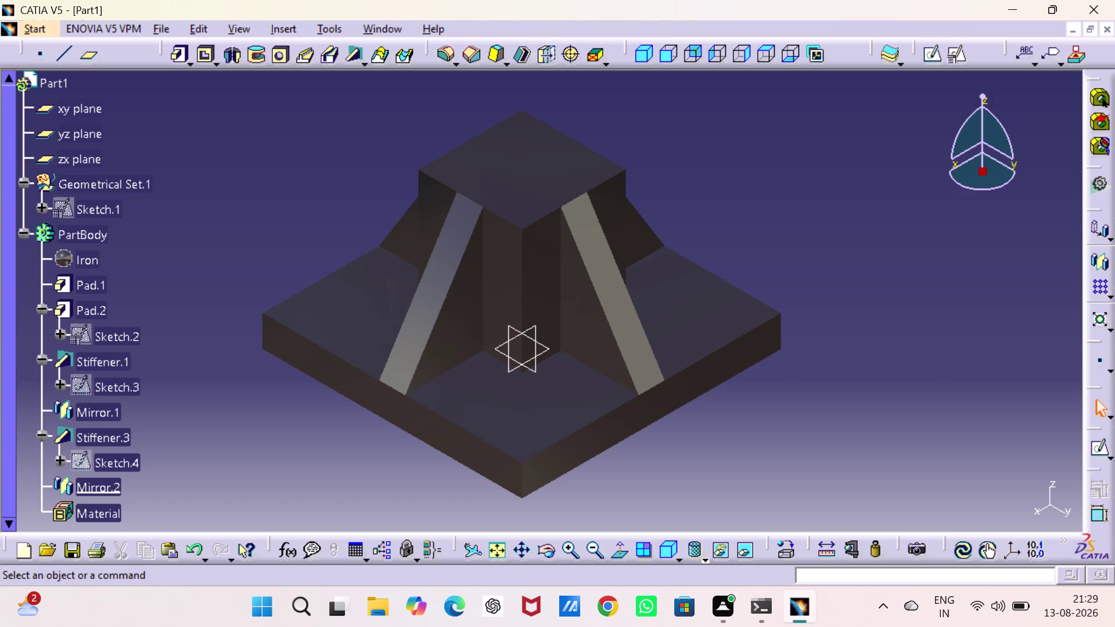
click(702, 563)
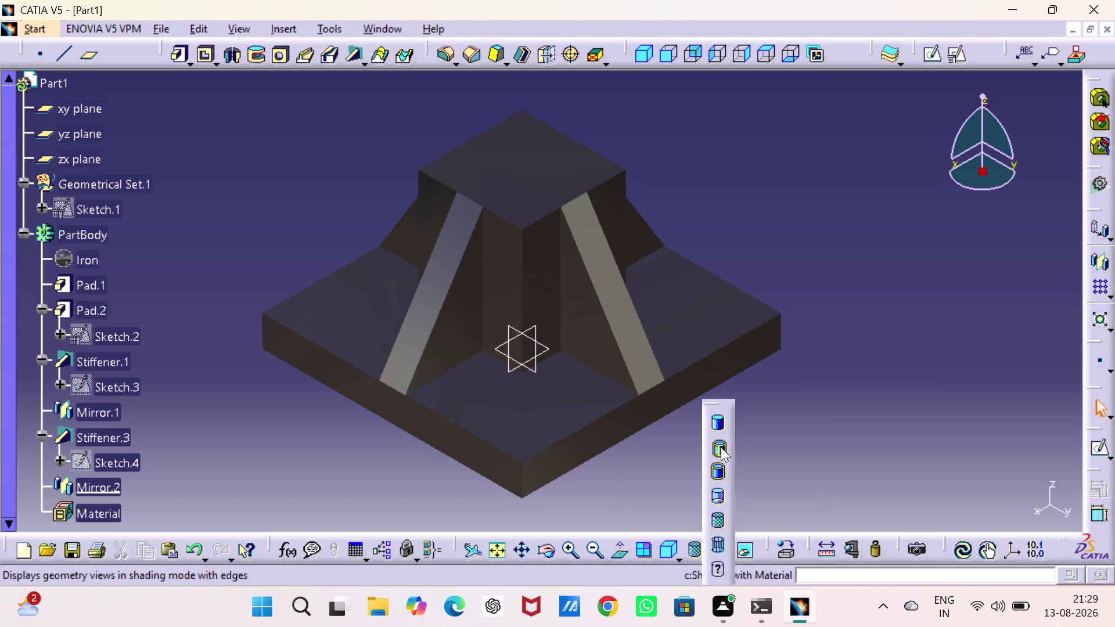
click(716, 442)
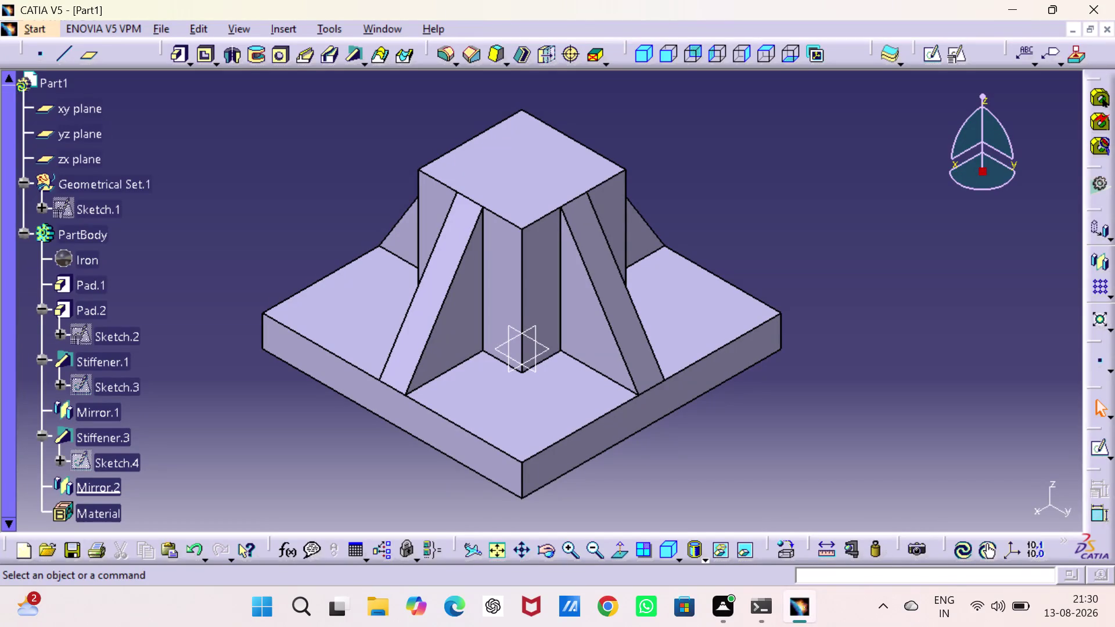
click(956, 546)
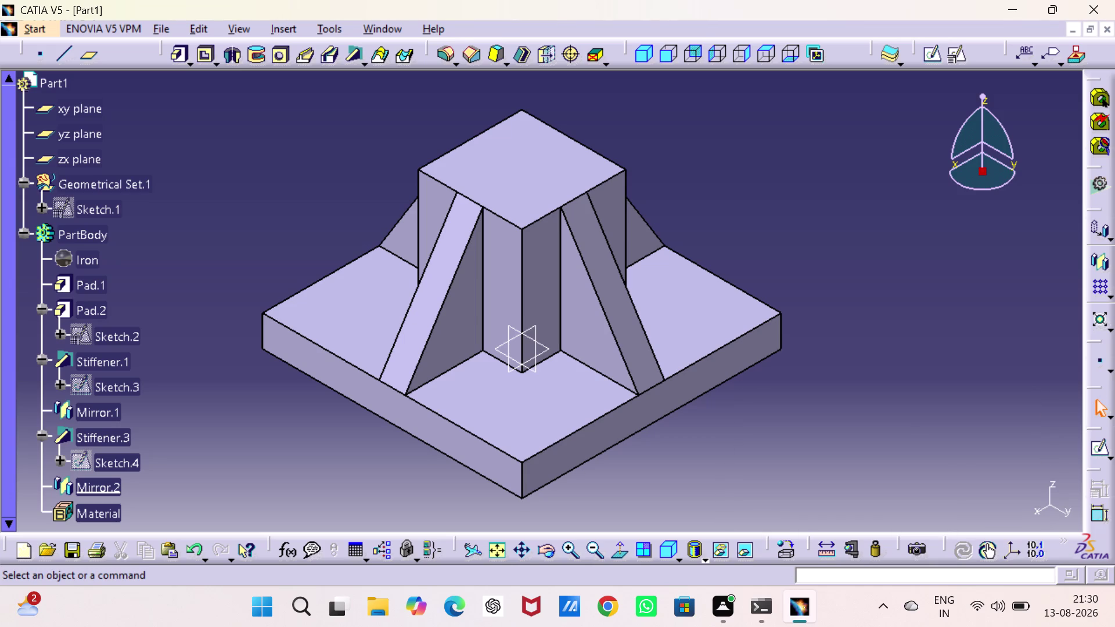
click(960, 441)
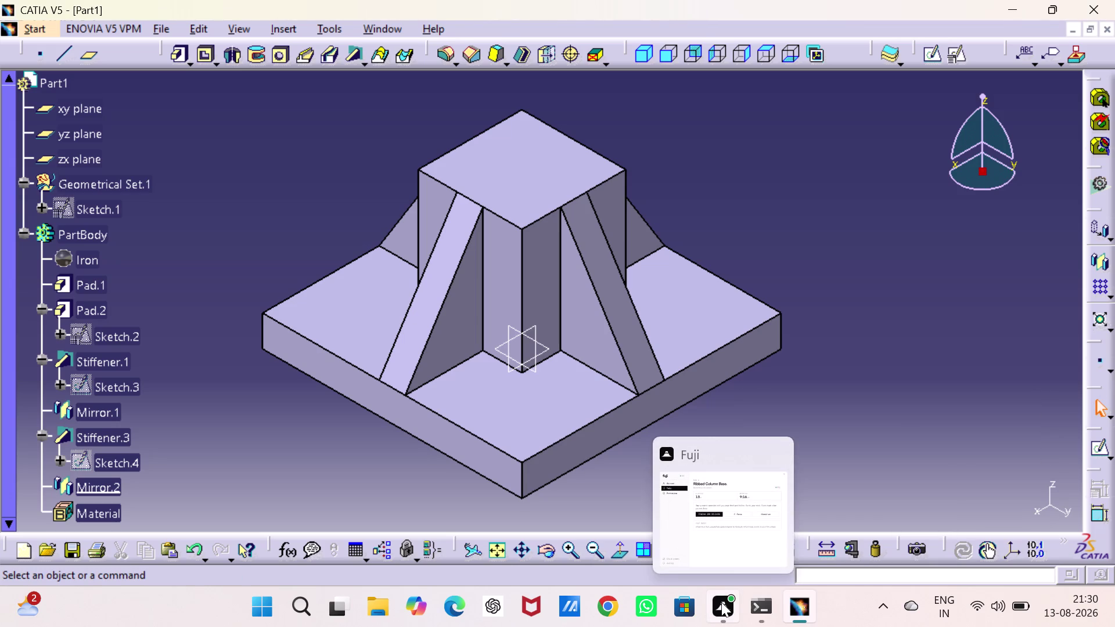
key(ctrl+s)
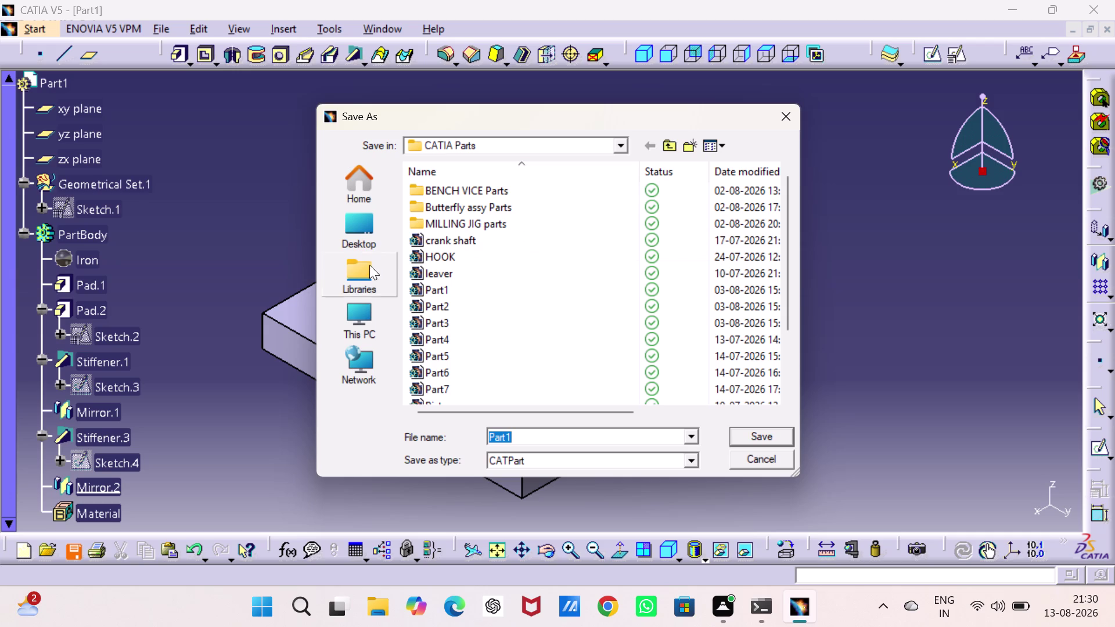
In the save dialog, go to Desktop > INTERN PROJRCTS and create a new folder.
double_click(364, 220)
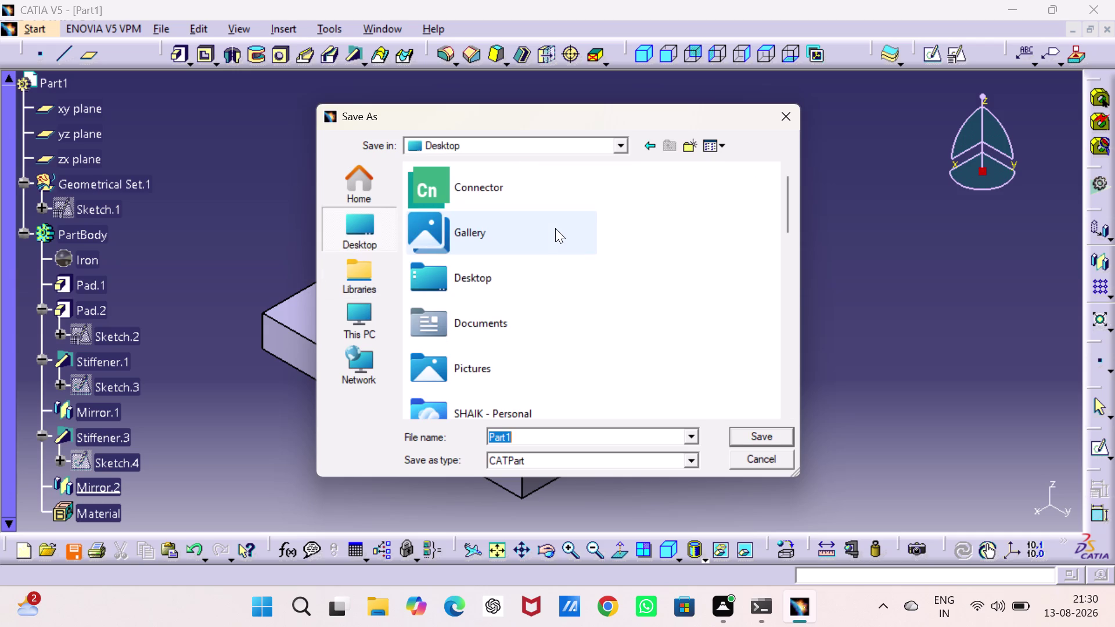
scroll(down, 3)
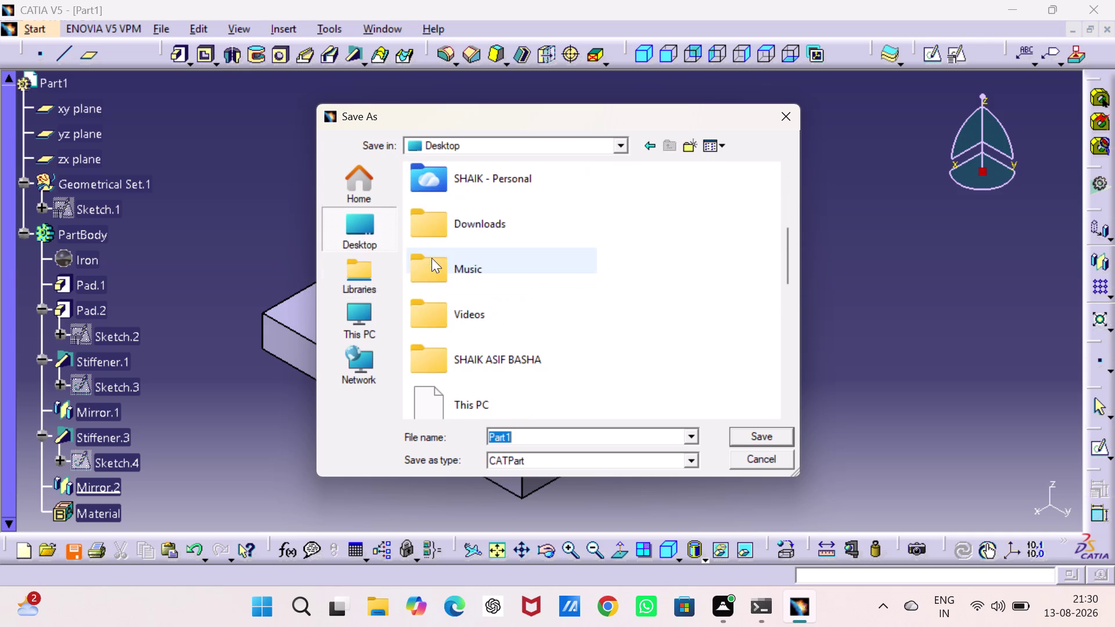
scroll(down, 3)
scroll(down, 3)
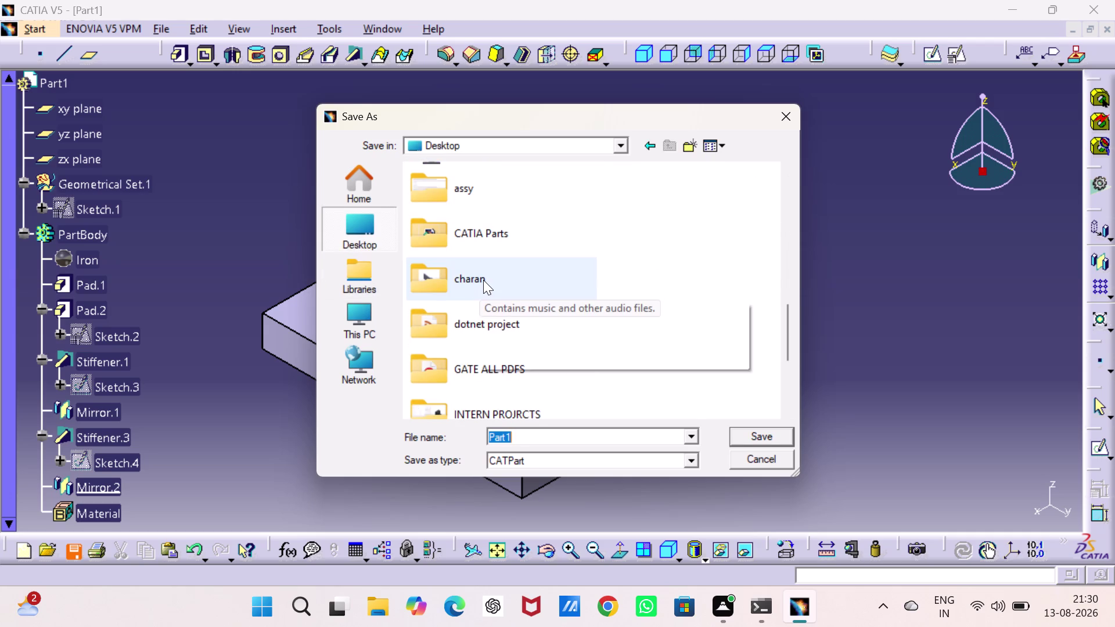
scroll(up, 3)
scroll(down, 3)
scroll(down, 3)
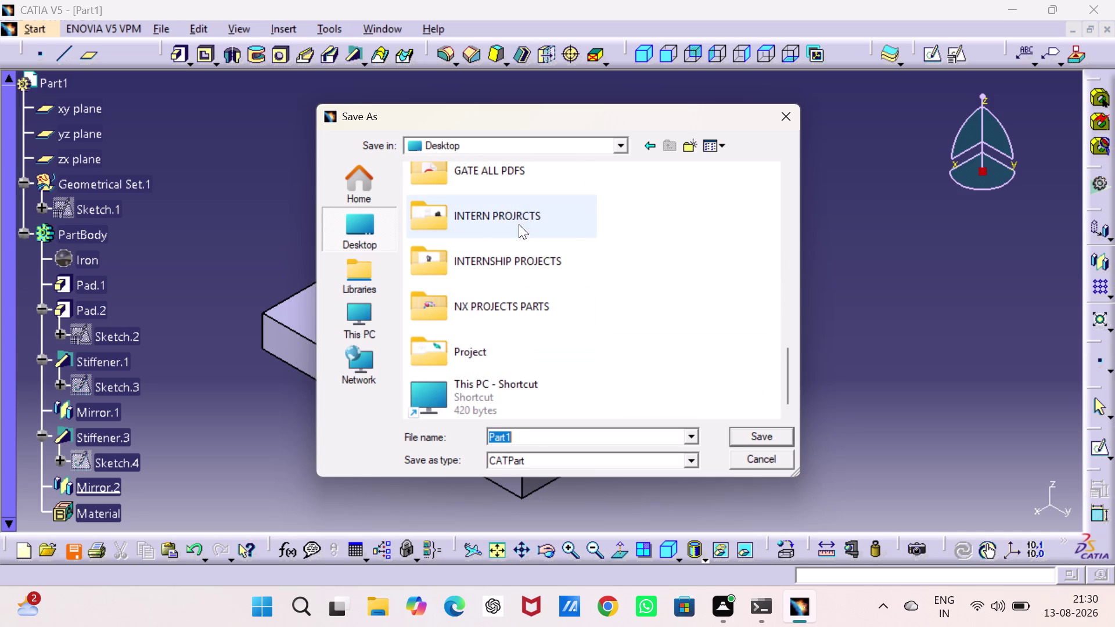
double_click(521, 209)
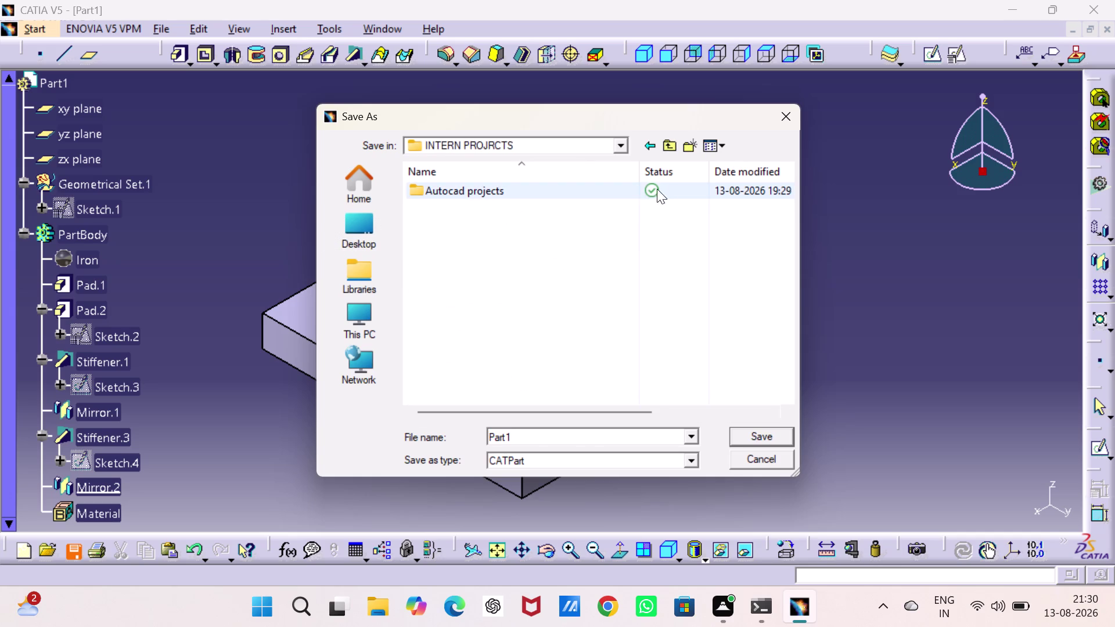
click(691, 144)
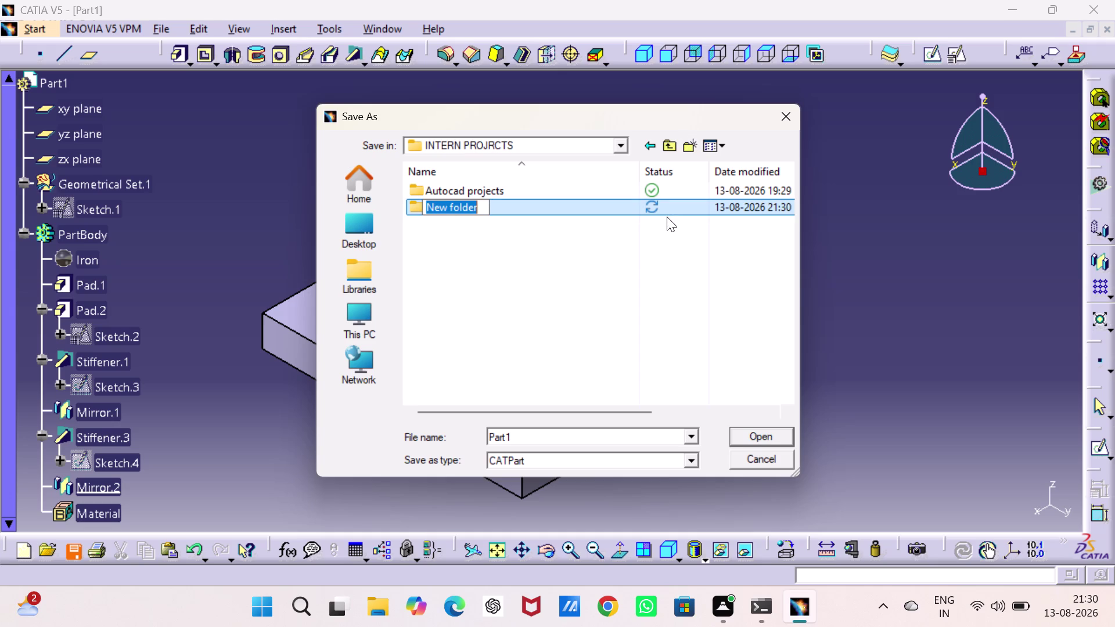
Name the new folder 'Catia projects' and open it.
text(Cat)
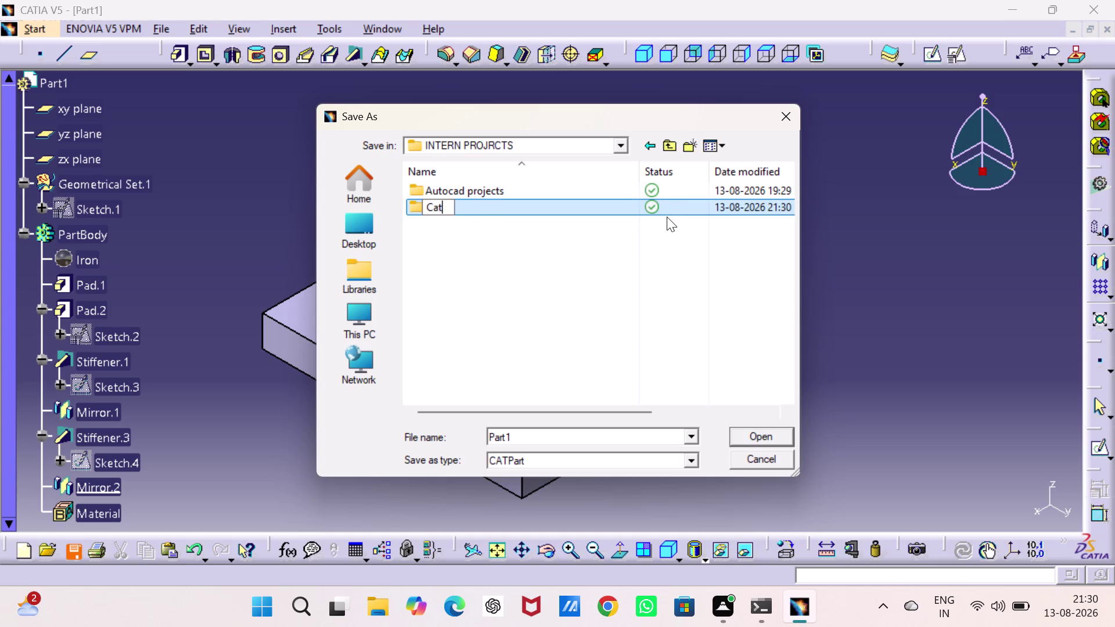
text(ia)
key(space)
text(proje)
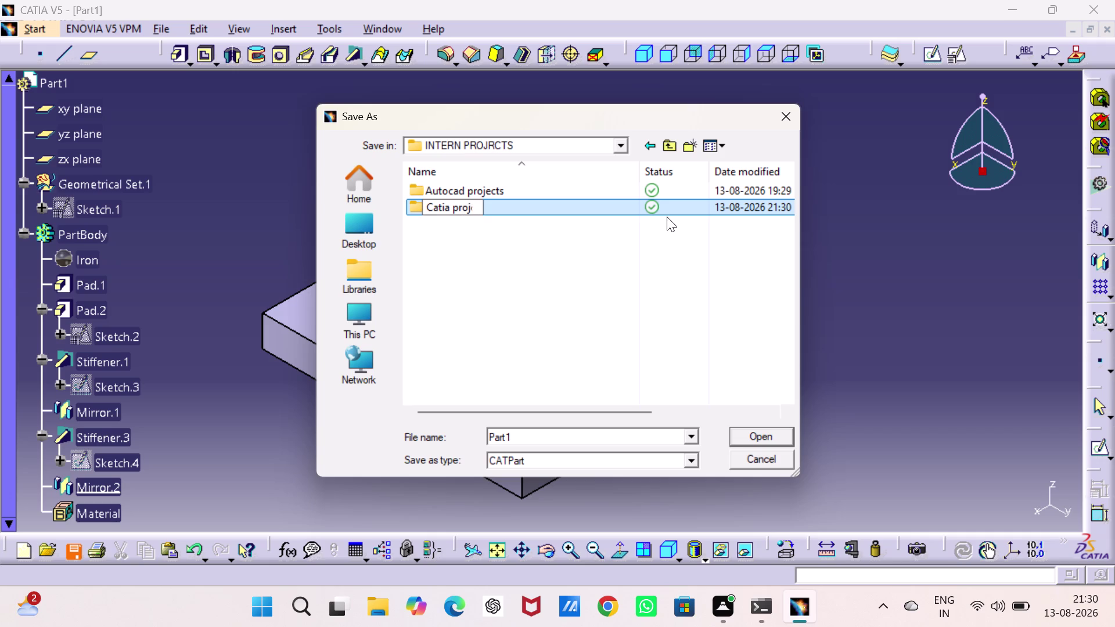
text(cts)
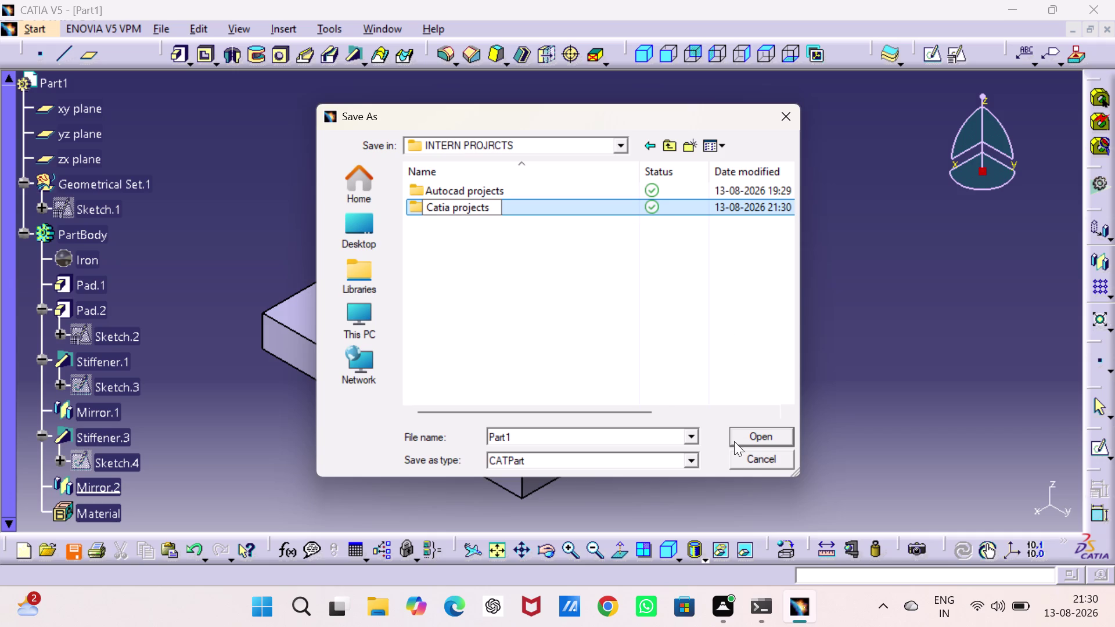
click(752, 434)
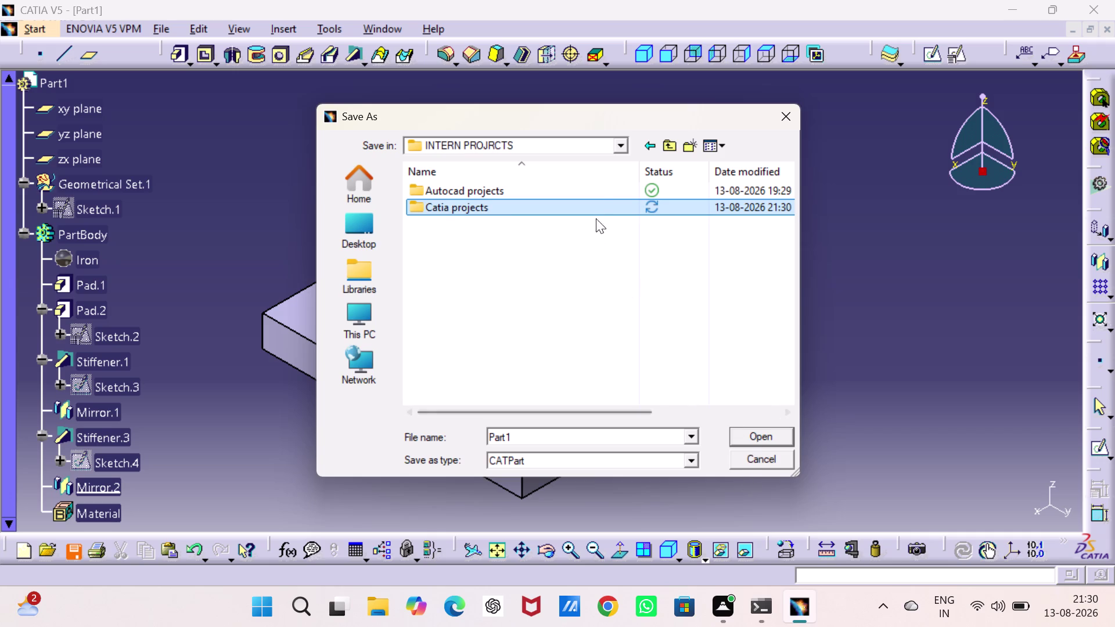
click(764, 440)
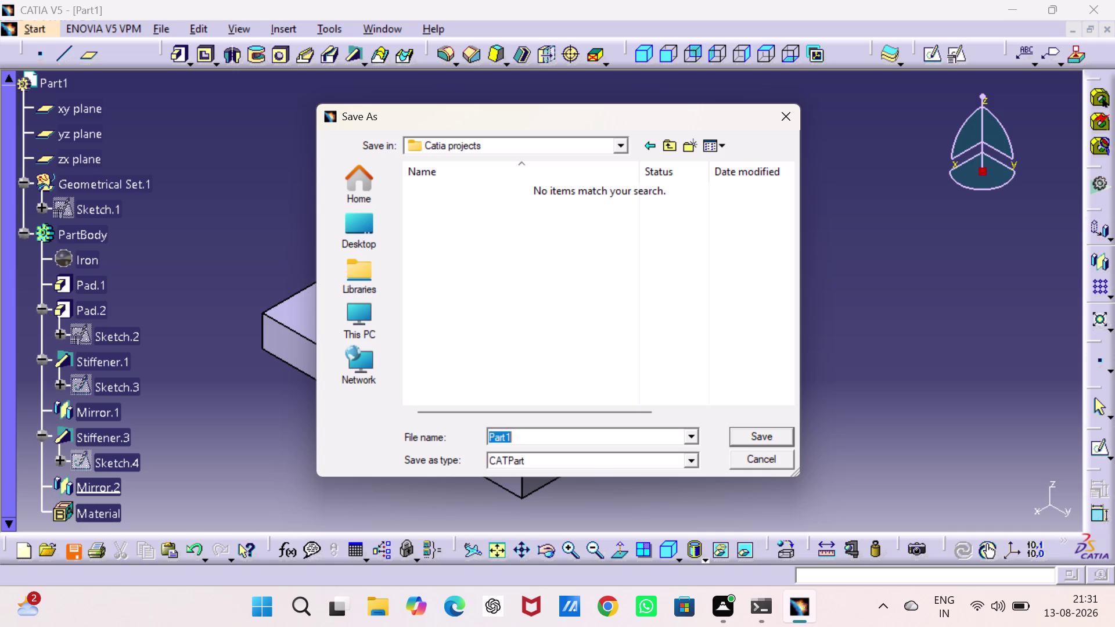
Enter the file name 'stiffern block' and save the part as a CATPart.
text(sti)
text(ff)
text(ern)
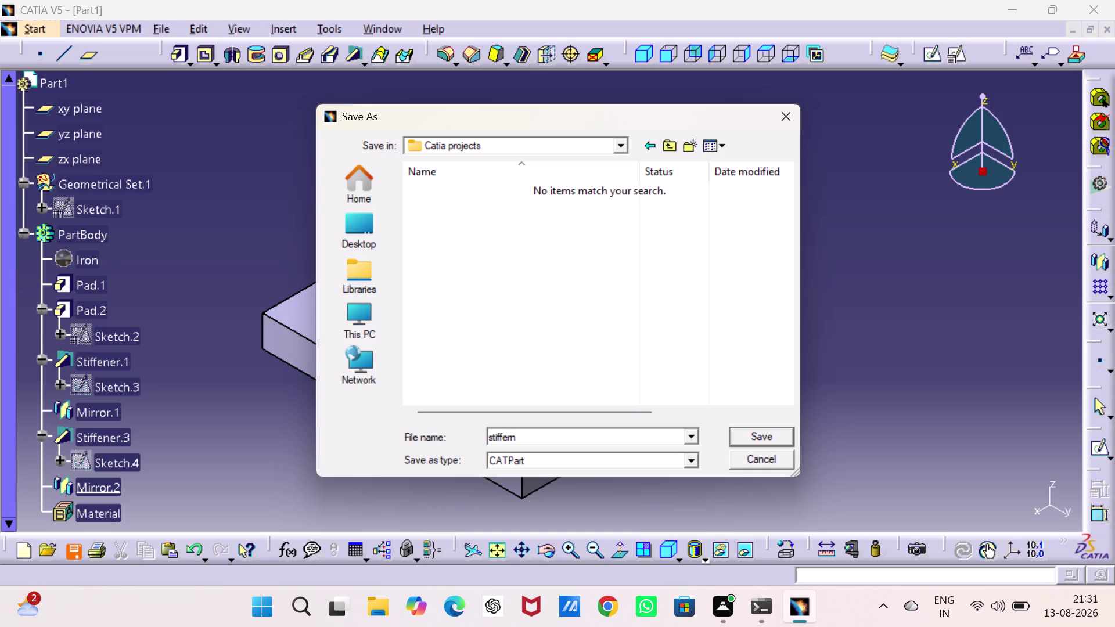
key(space)
text(bloc)
text(k)
key(Return)
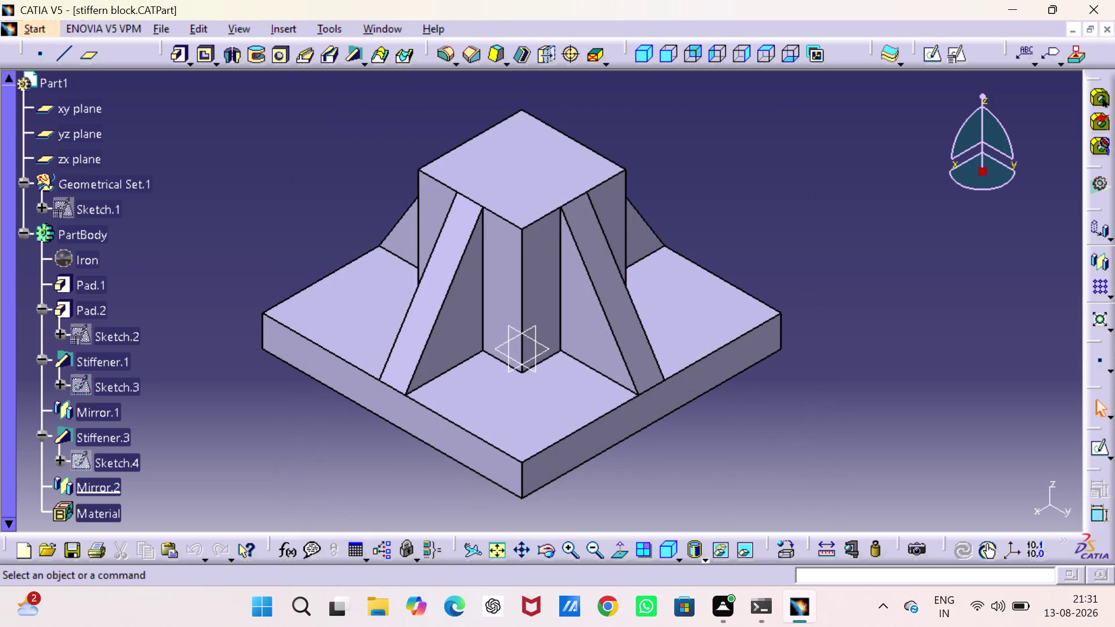